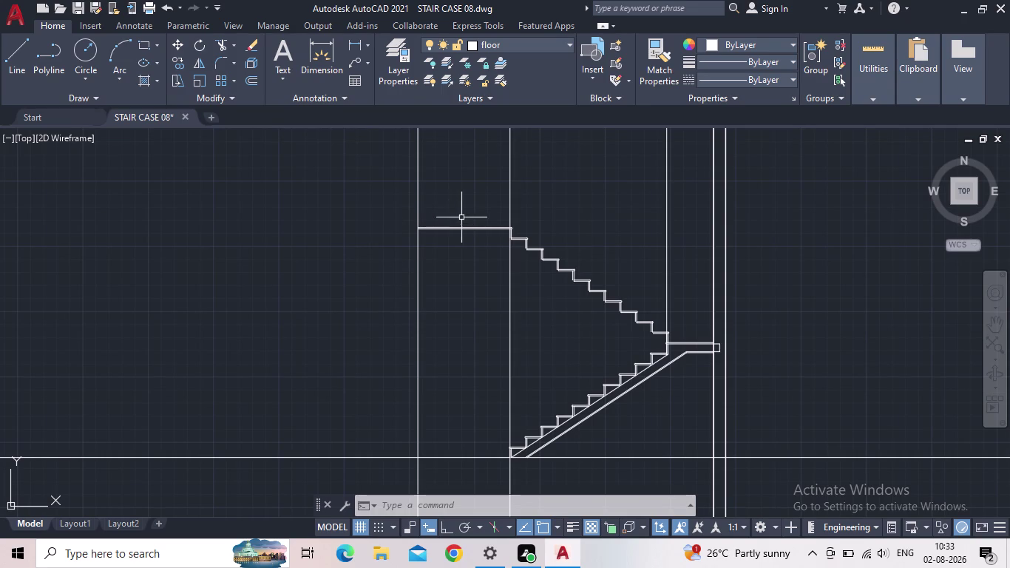
Draw a closing line from the first upper riser end down to its tread corner.
scroll(up, 3)
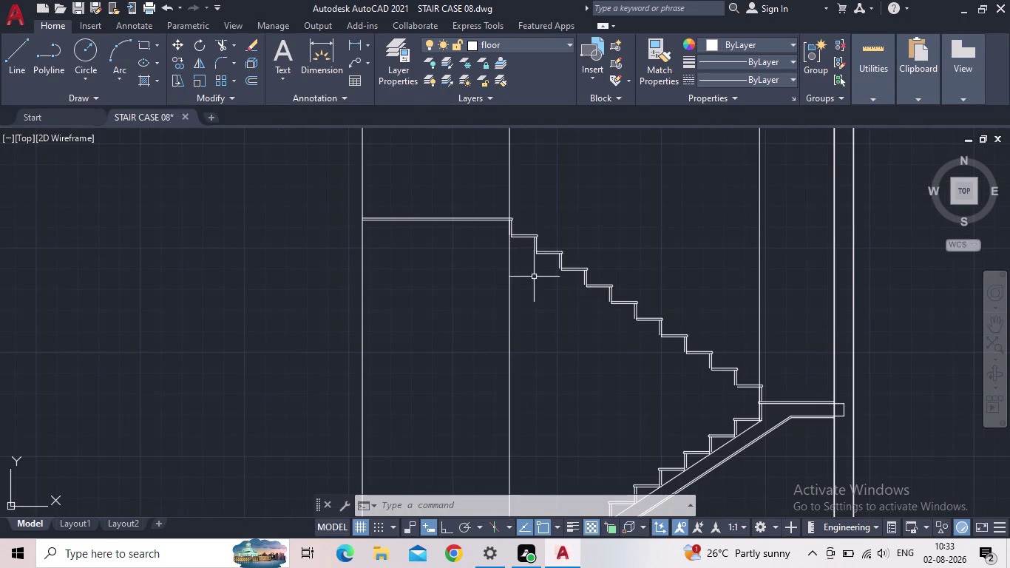
scroll(up, 3)
scroll(up, 3)
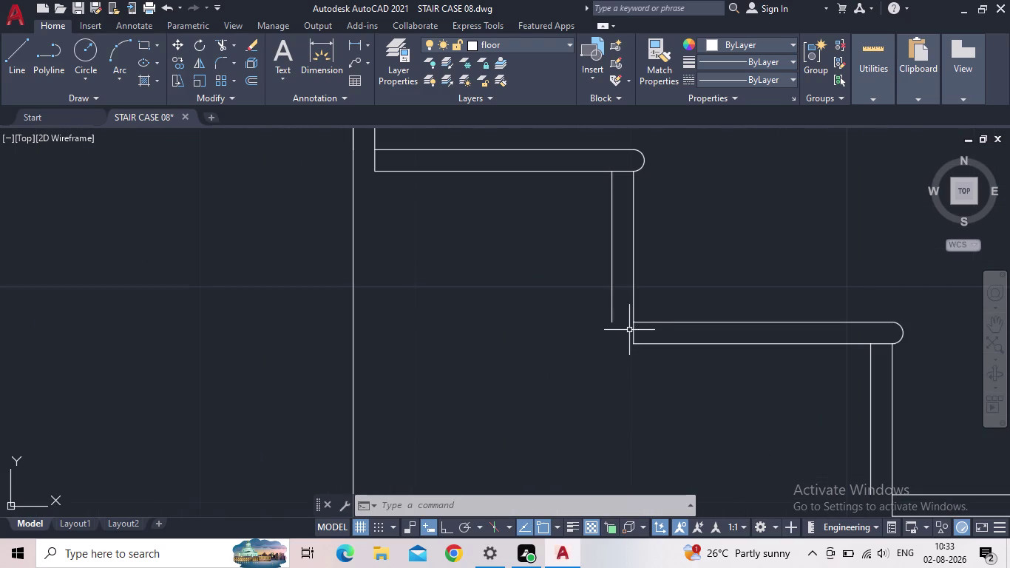
scroll(up, 3)
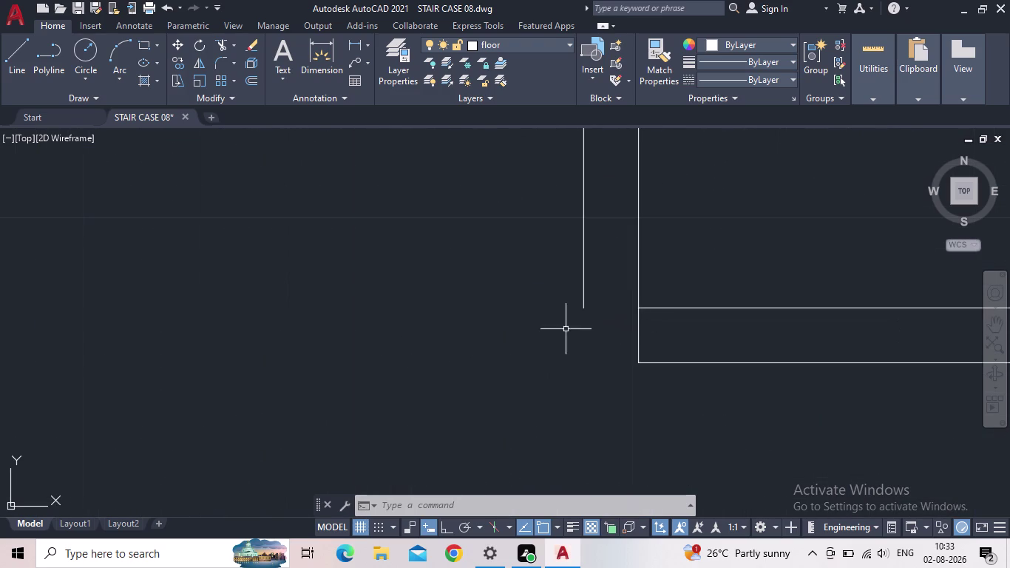
click(22, 61)
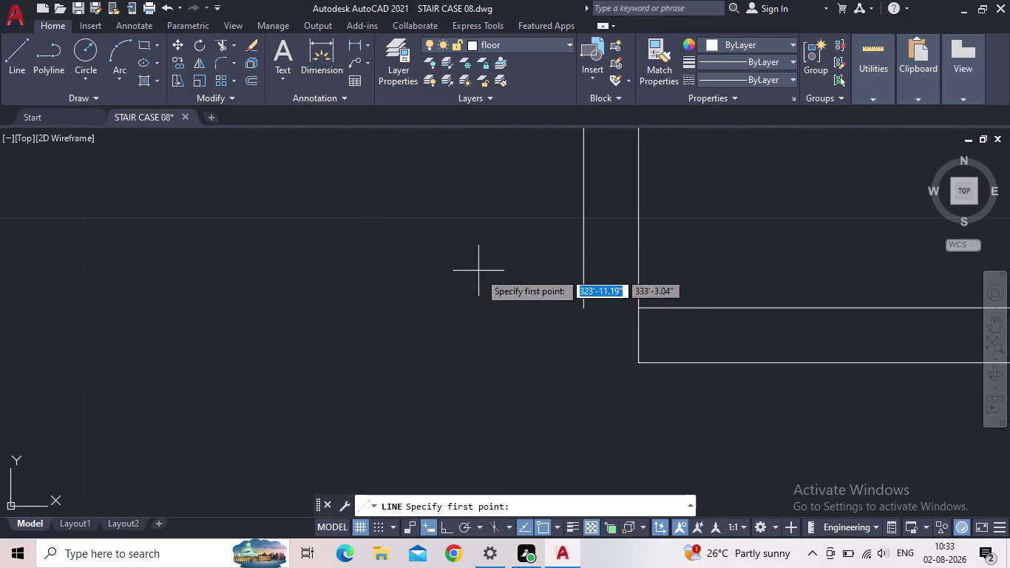
click(583, 309)
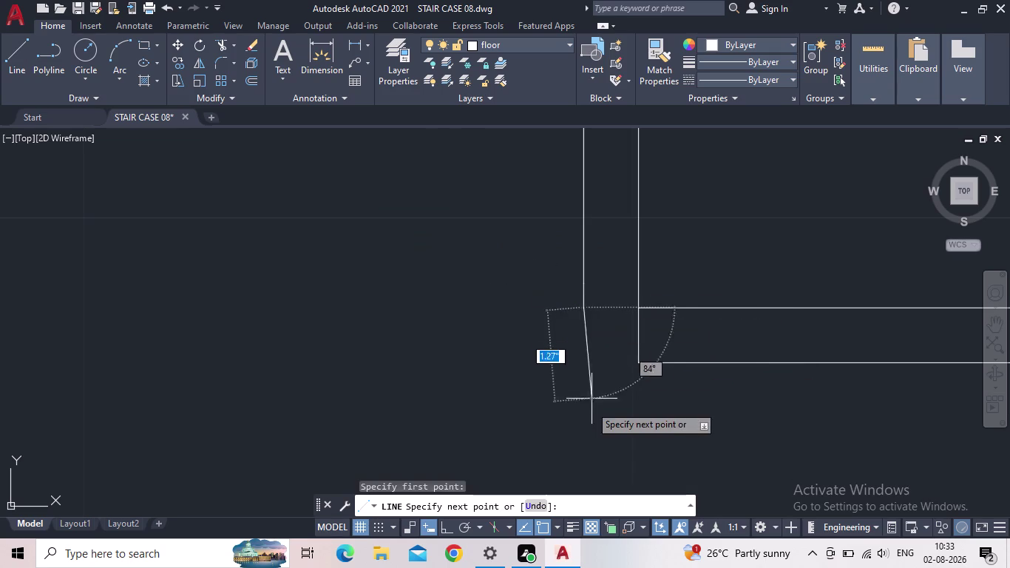
click(446, 528)
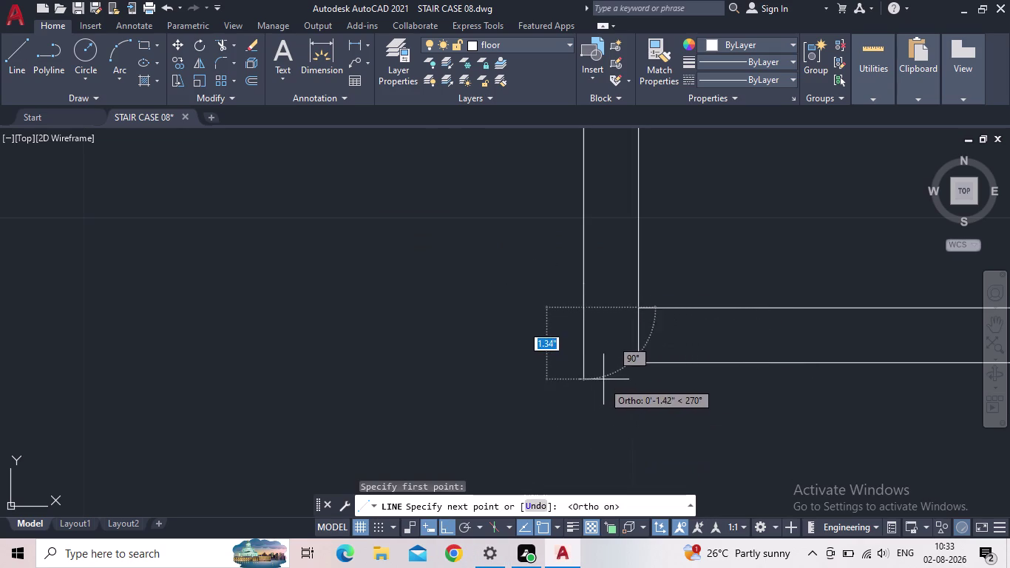
click(583, 365)
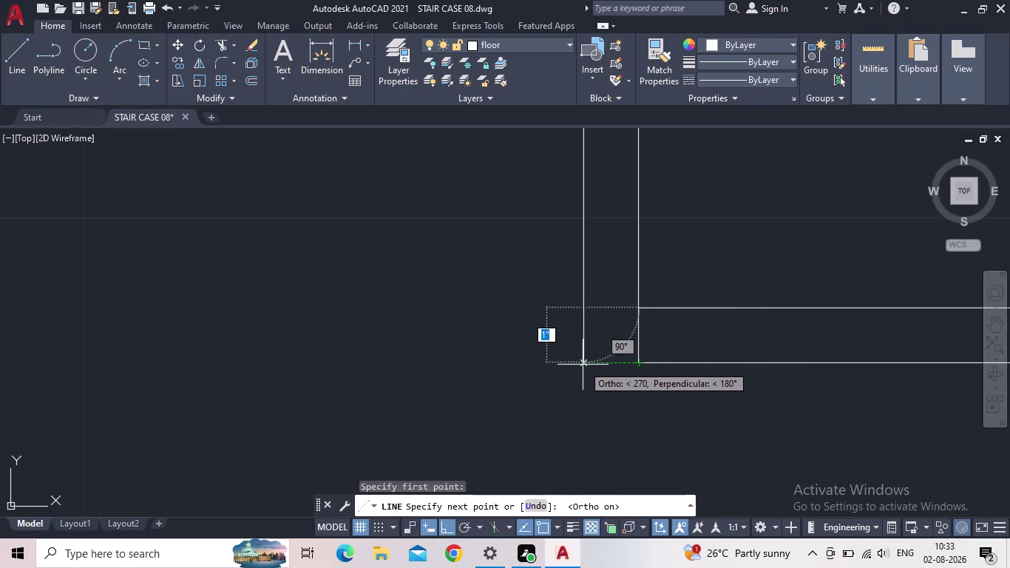
click(640, 366)
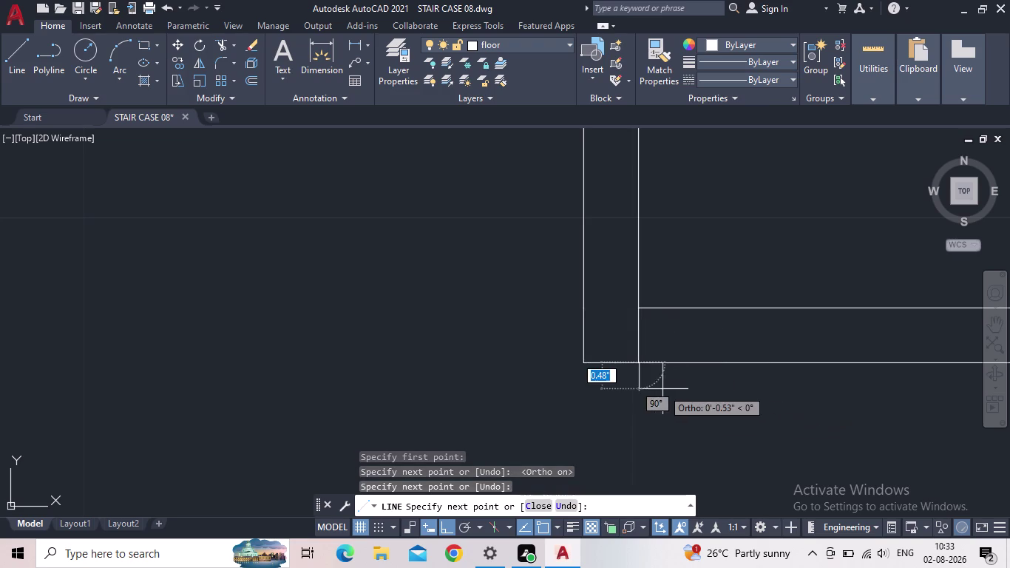
key(Escape)
Join the next riser end to the landing corner with a short line.
scroll(down, 3)
middle_drag(626, 405, 410, 361)
scroll(down, 3)
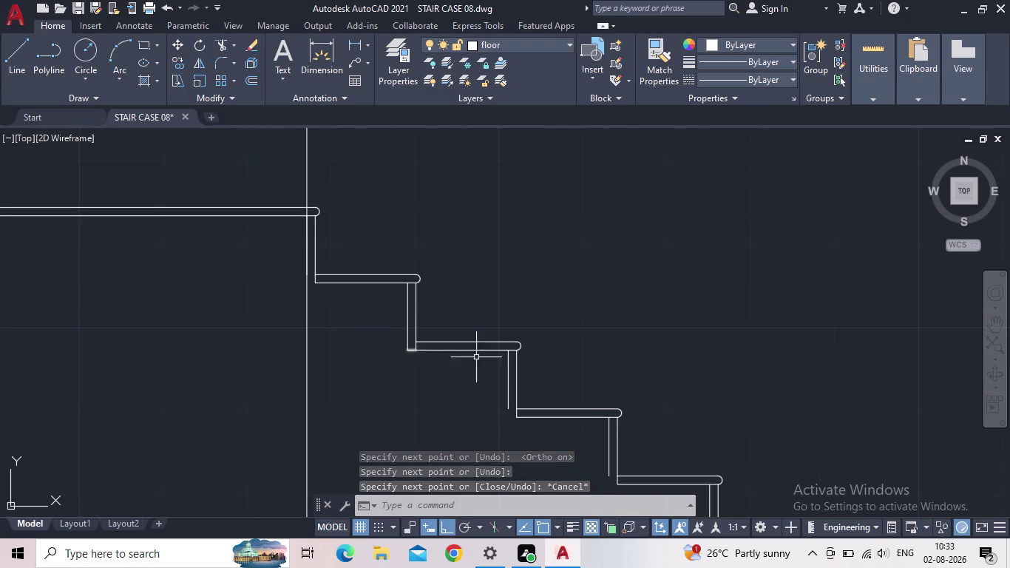
middle_drag(363, 309, 494, 333)
scroll(up, 3)
key(space)
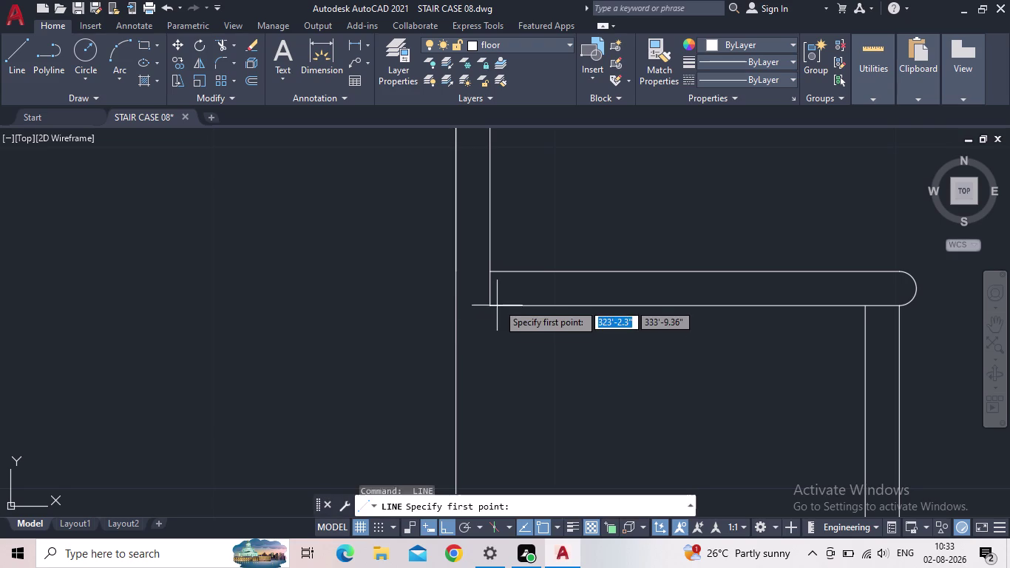
click(490, 305)
click(460, 309)
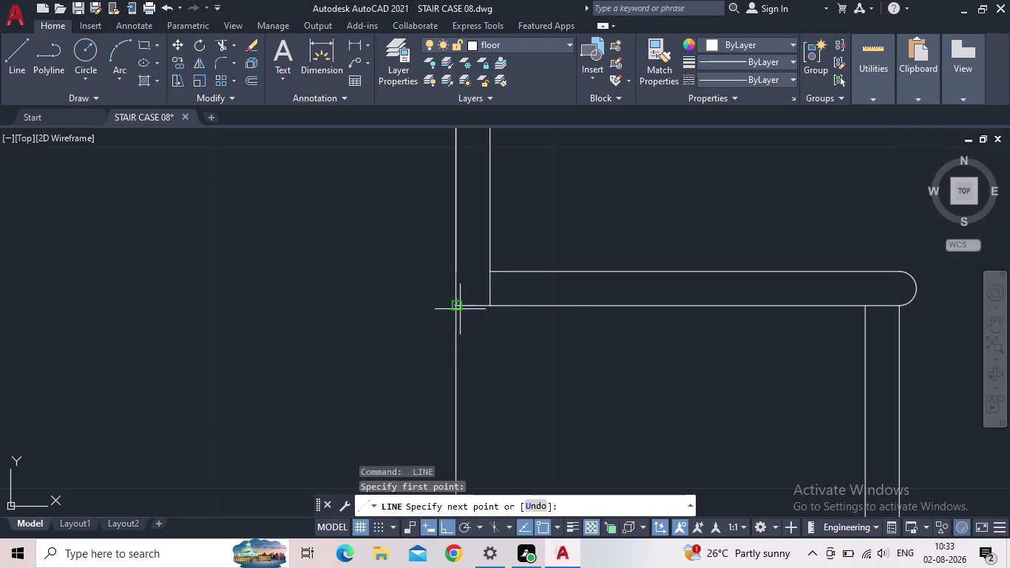
key(Escape)
Close the third step corner with a line from the riser end to the tread edge.
scroll(down, 3)
middle_drag(617, 387, 491, 348)
scroll(down, 3)
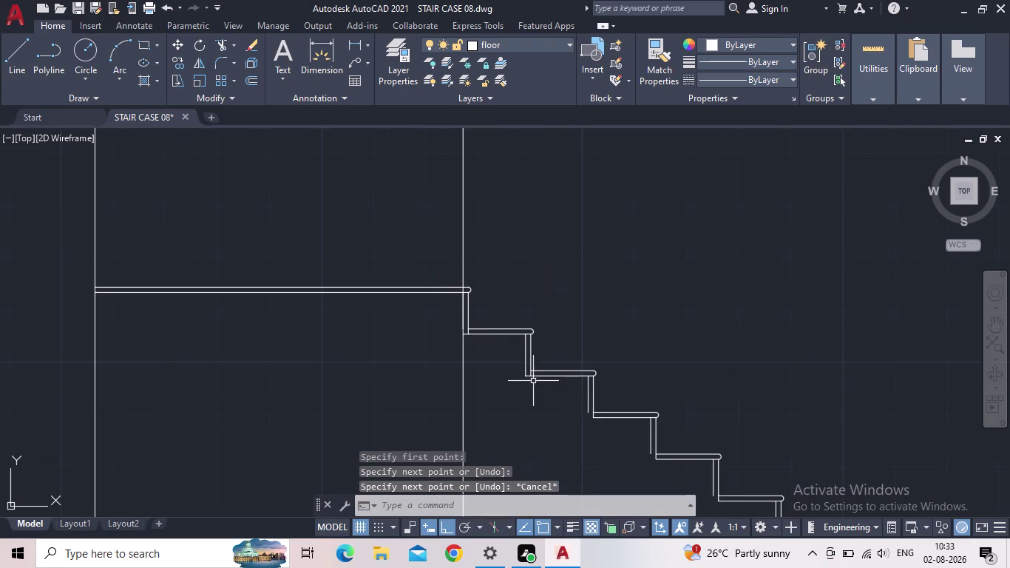
middle_drag(545, 394, 459, 332)
scroll(up, 3)
key(space)
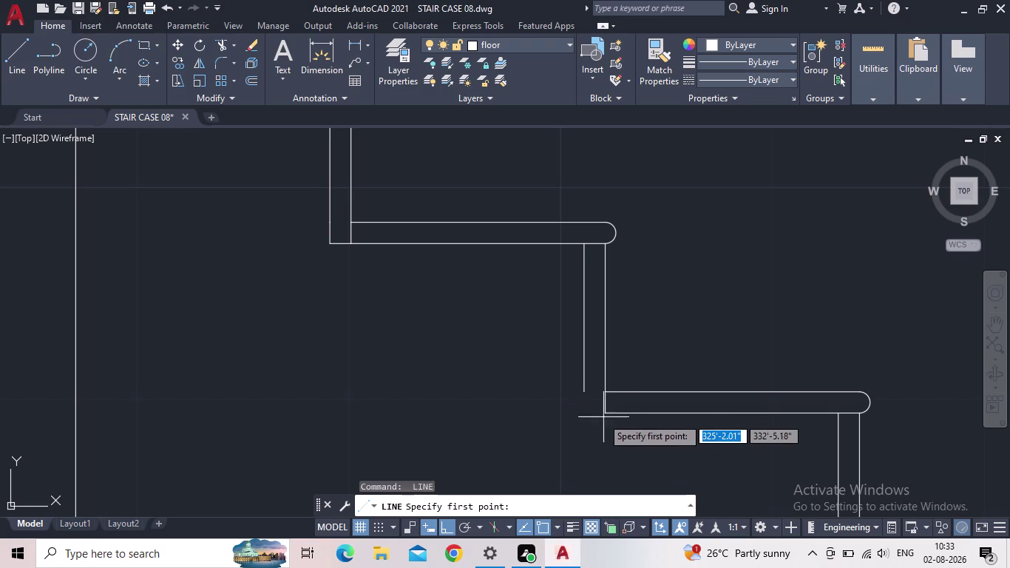
click(608, 416)
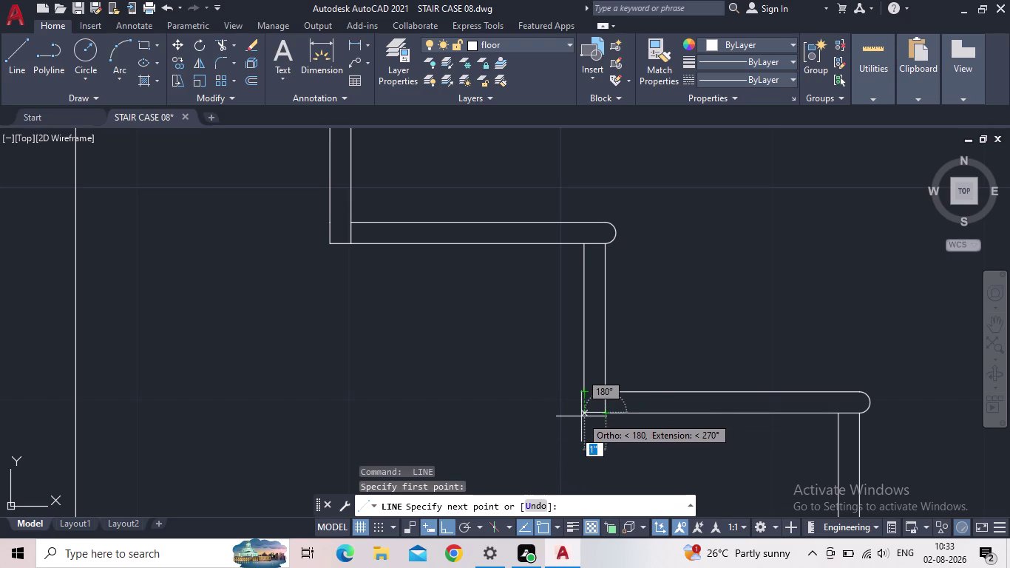
click(584, 412)
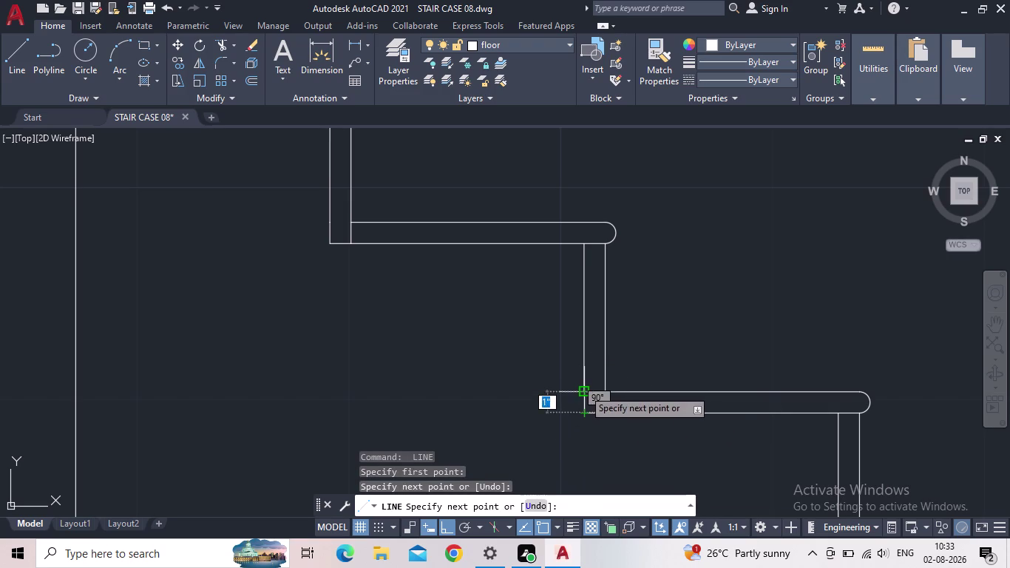
click(584, 389)
key(Escape)
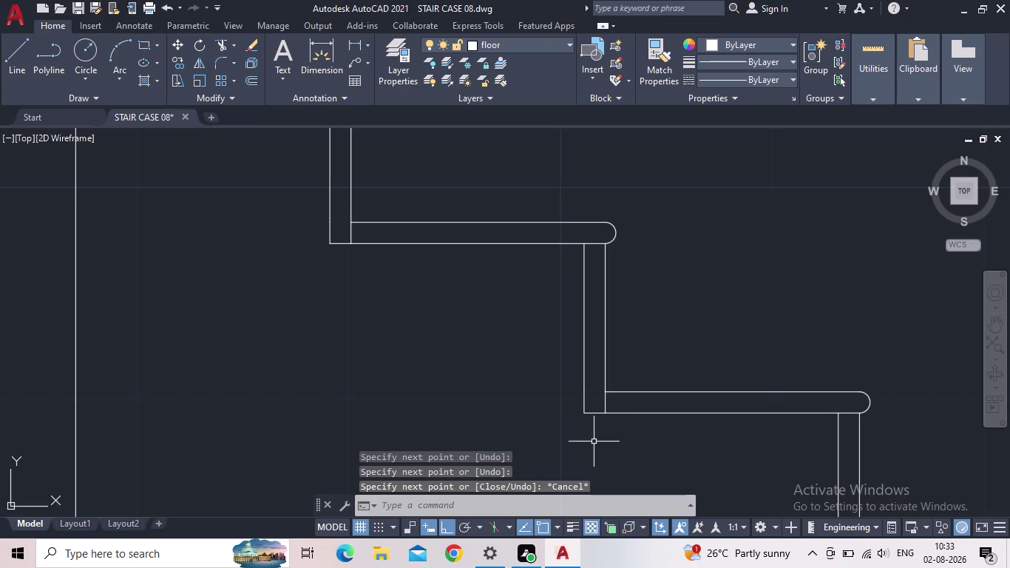
Close the next step corner with a line from the tread corner up to the riser end.
middle_drag(594, 442, 408, 402)
scroll(down, 3)
middle_drag(457, 420, 479, 274)
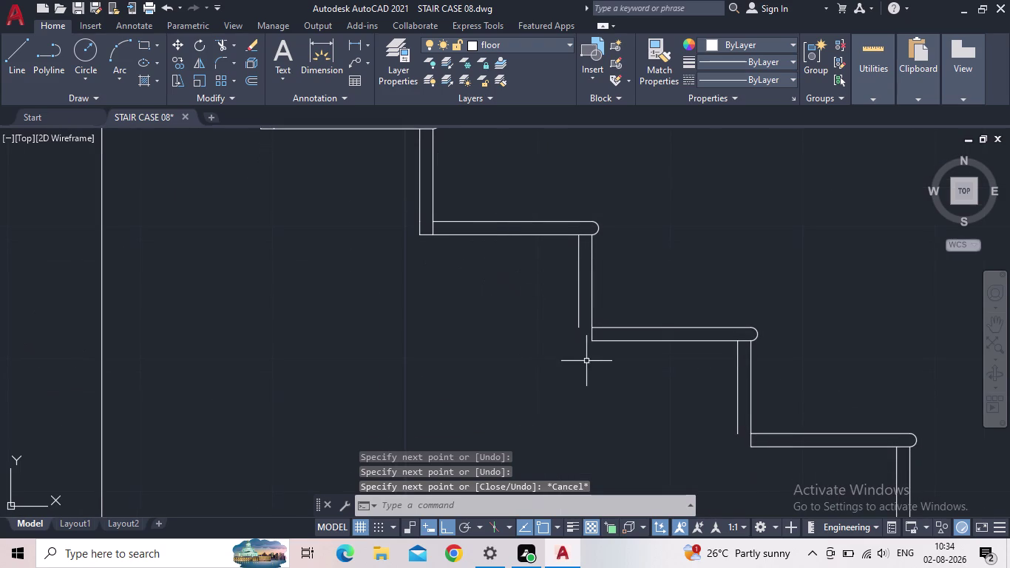
scroll(up, 3)
scroll(up, 3)
key(space)
click(602, 313)
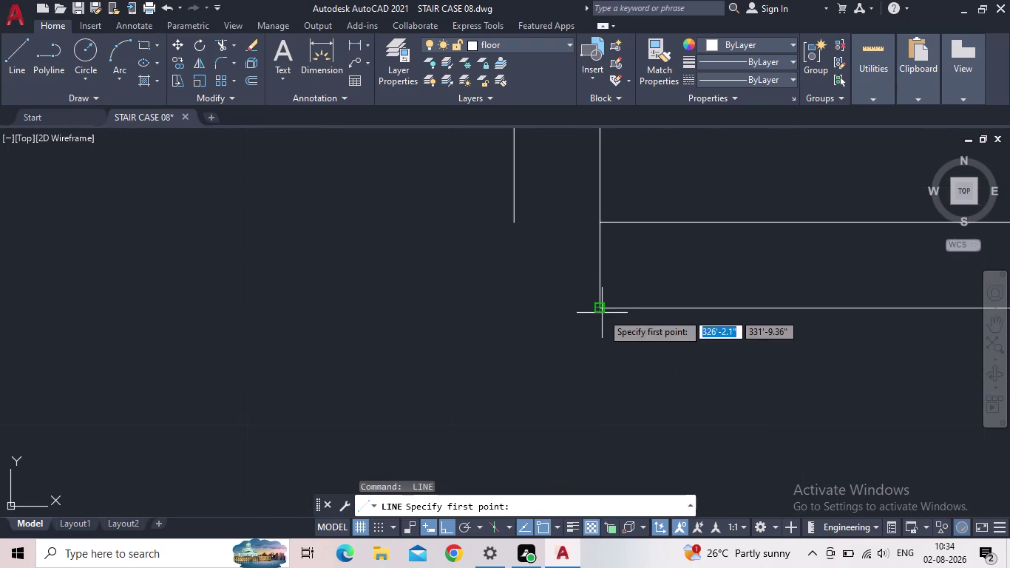
click(514, 310)
click(511, 222)
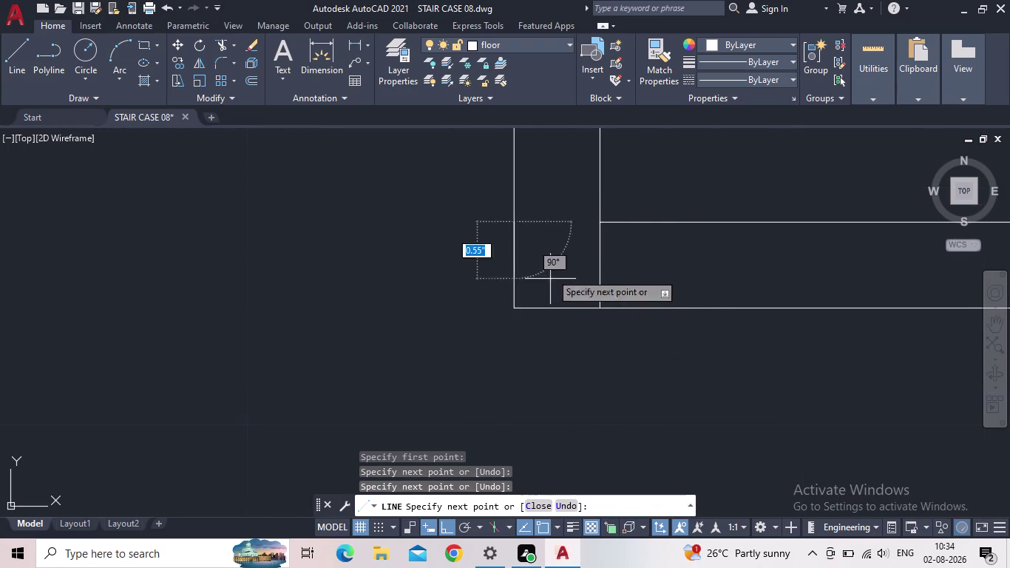
key(Escape)
Add a closing line at the following step, running from the tread corner to the riser end.
scroll(down, 3)
middle_drag(617, 349, 378, 339)
scroll(down, 3)
middle_drag(442, 323, 436, 279)
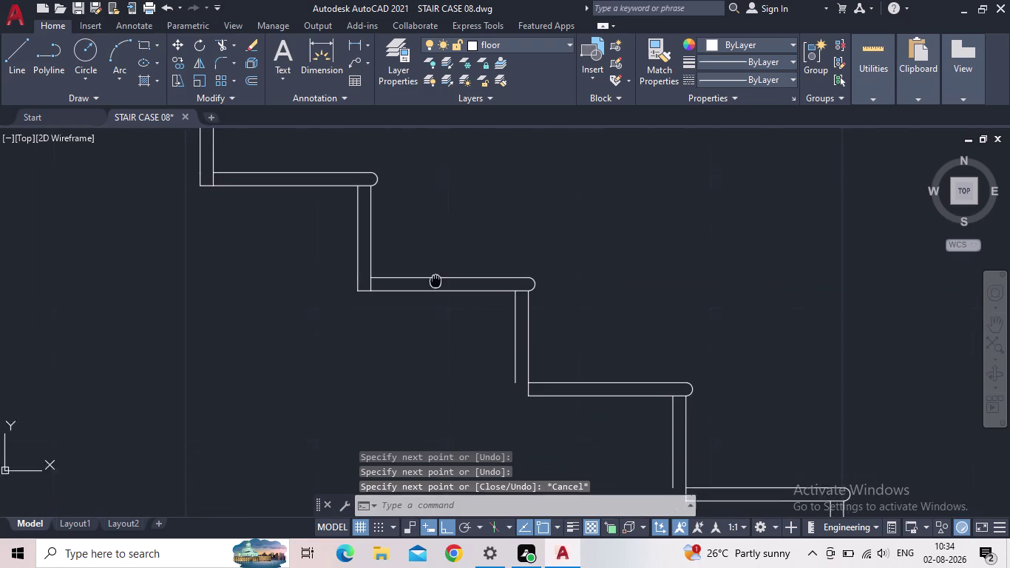
middle_drag(437, 278, 450, 235)
scroll(up, 3)
key(space)
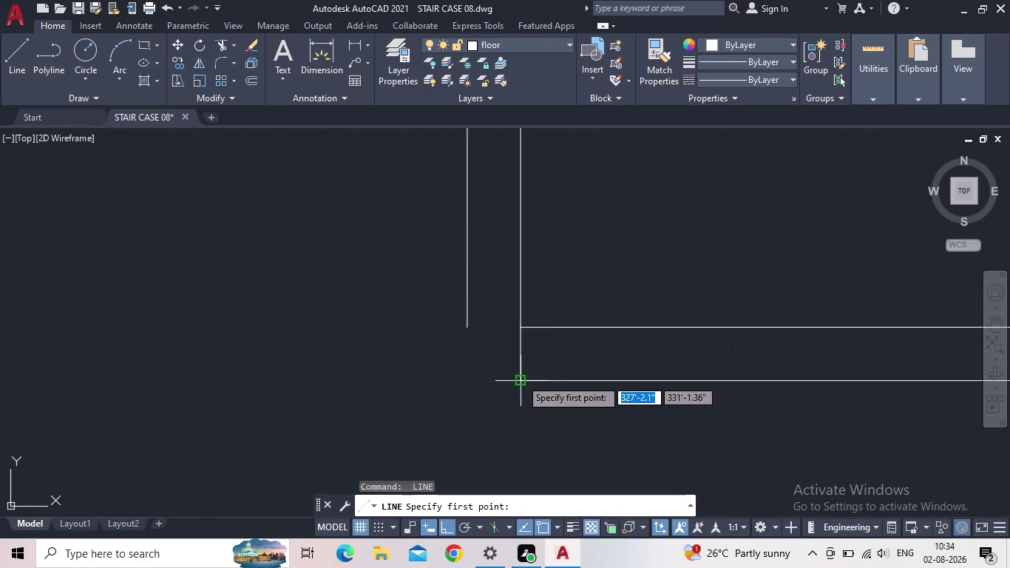
drag(521, 378, 510, 378)
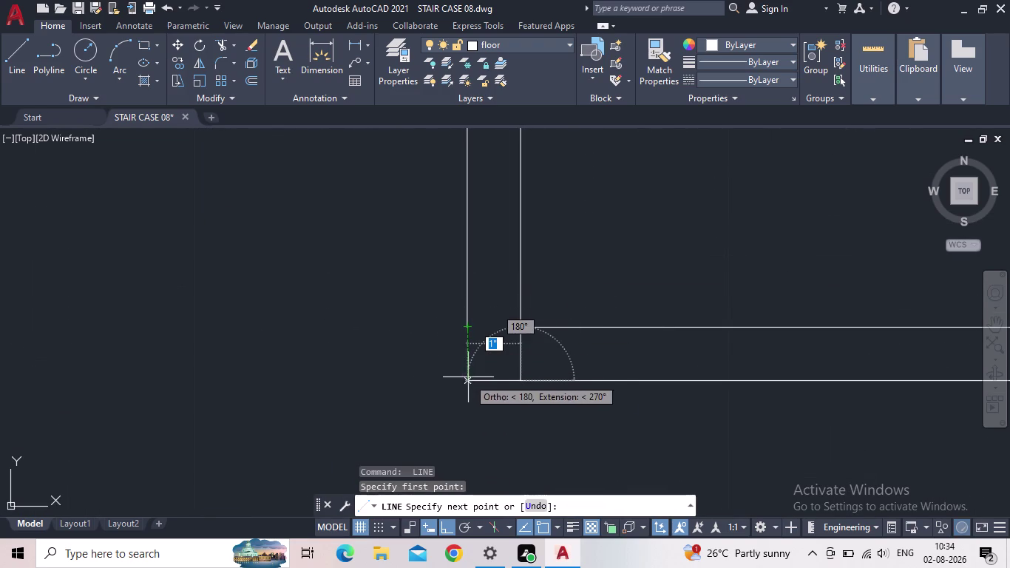
click(466, 383)
click(469, 329)
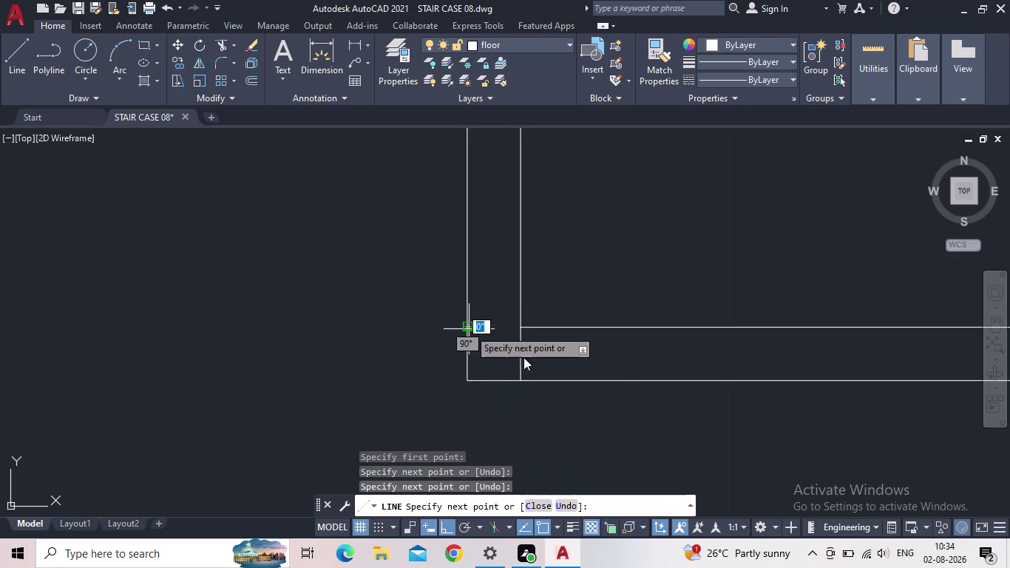
key(Escape)
Close another step corner, joining its tread corner up to the riser end.
scroll(down, 3)
middle_drag(491, 361, 310, 324)
scroll(down, 3)
scroll(up, 3)
middle_drag(428, 398, 417, 279)
scroll(up, 3)
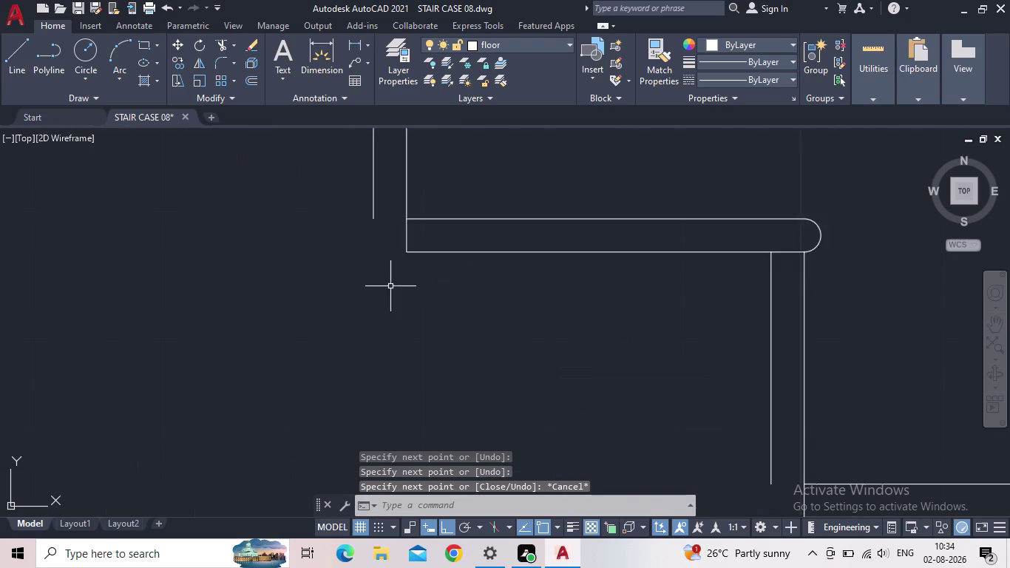
scroll(up, 3)
middle_drag(420, 303, 504, 475)
key(space)
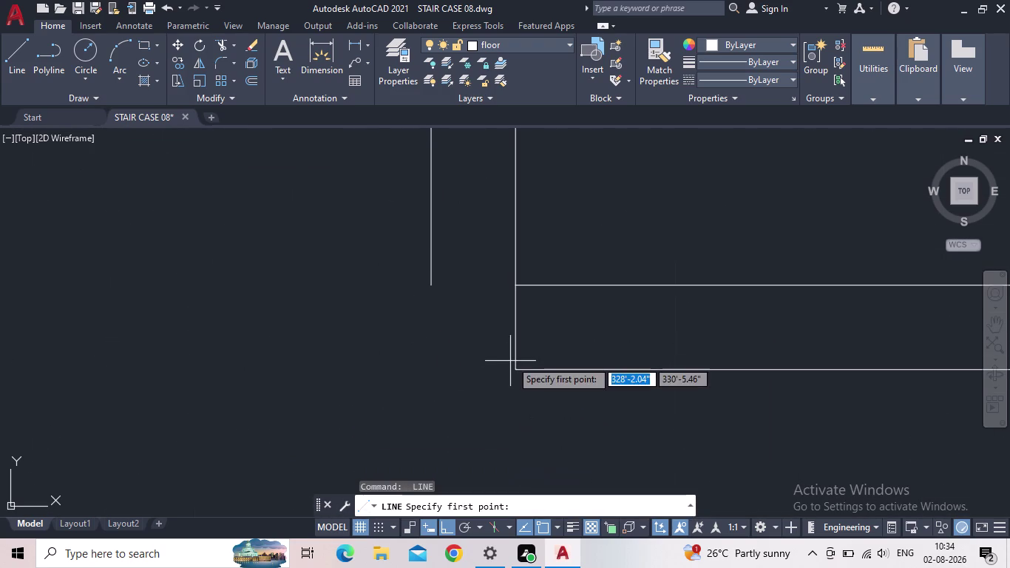
click(520, 374)
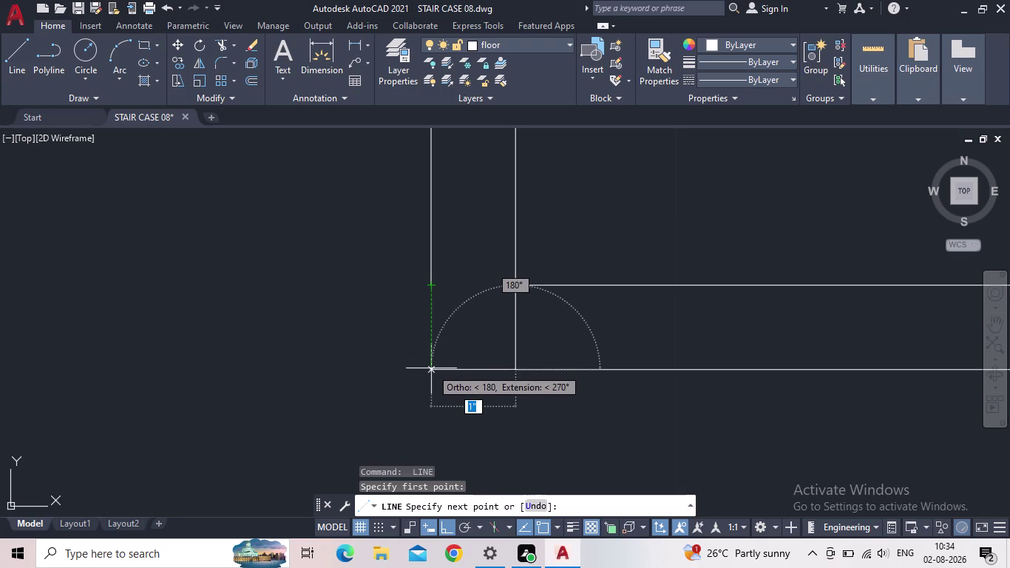
click(431, 369)
click(431, 288)
key(Escape)
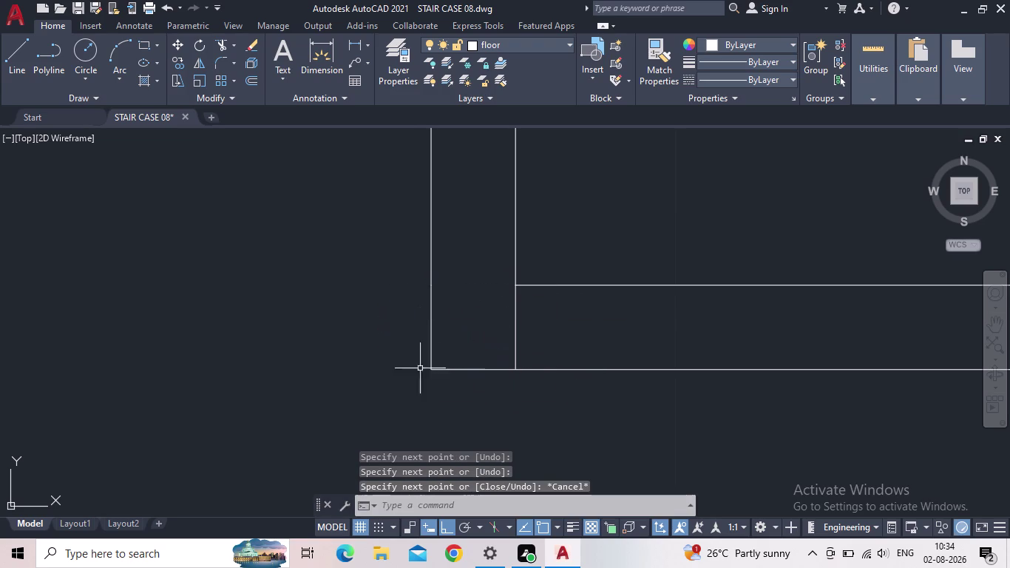
Close the remaining open corner with a line from the riser end to the tread level.
scroll(down, 3)
middle_drag(251, 260, 193, 233)
scroll(down, 3)
middle_drag(444, 403, 347, 267)
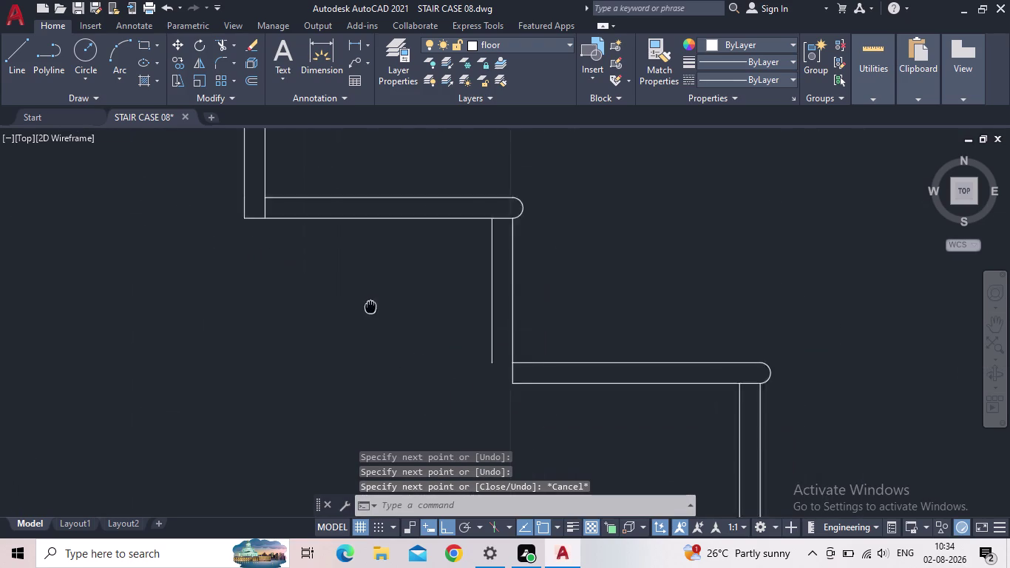
middle_drag(347, 267, 347, 266)
scroll(up, 3)
scroll(up, 3)
middle_drag(434, 333, 472, 328)
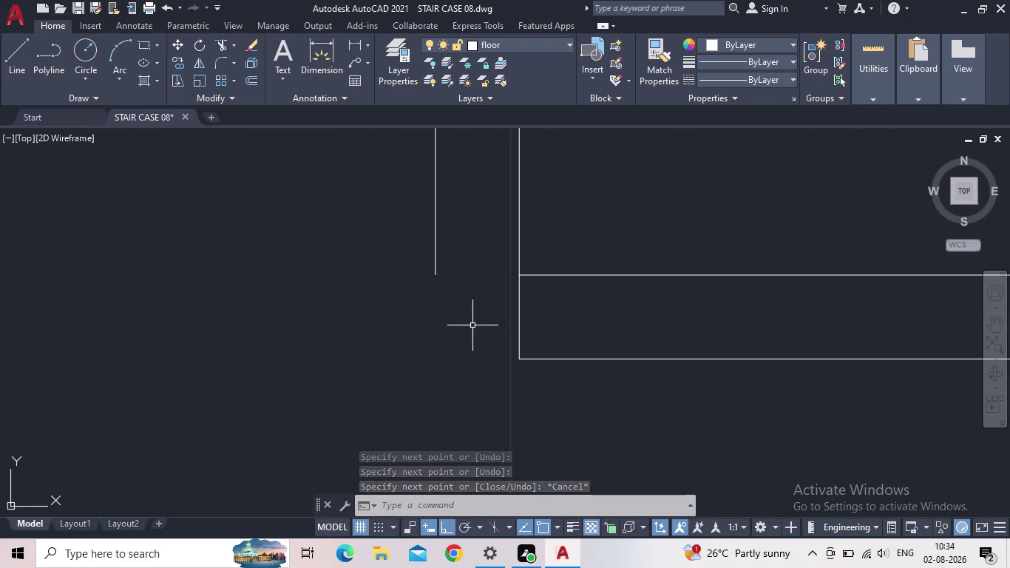
key(space)
click(524, 361)
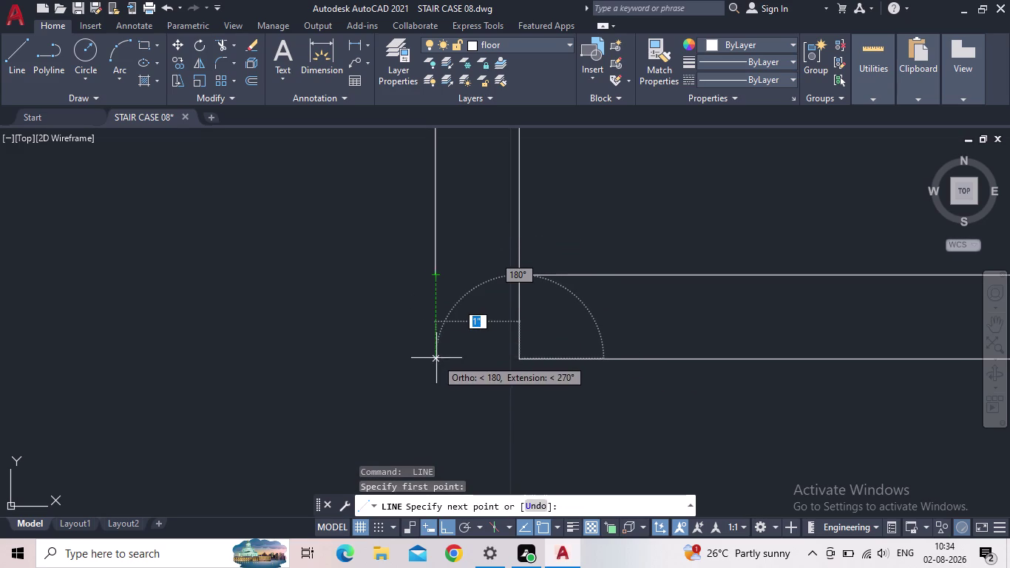
click(437, 358)
click(438, 274)
key(Escape)
scroll(down, 3)
middle_drag(516, 337, 333, 279)
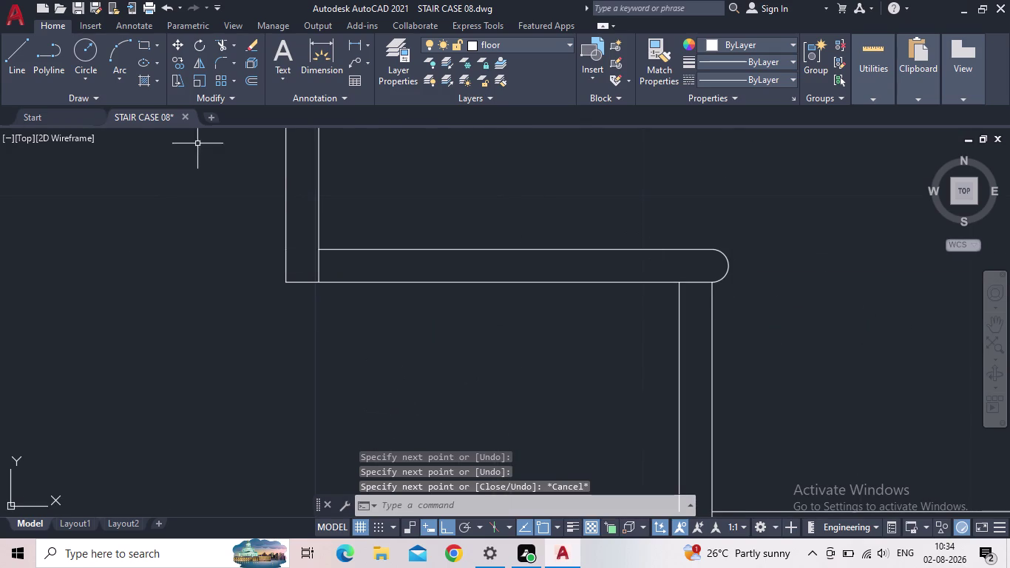
Draw a short closing line from the tread corner across to the riser.
scroll(down, 3)
middle_drag(517, 319, 353, 190)
scroll(up, 3)
scroll(up, 3)
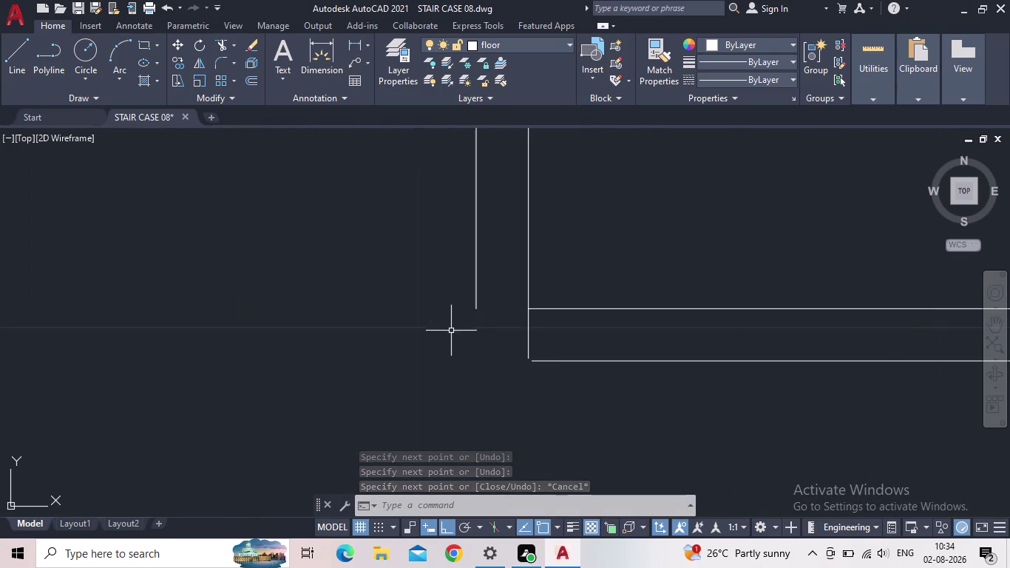
scroll(up, 3)
key(space)
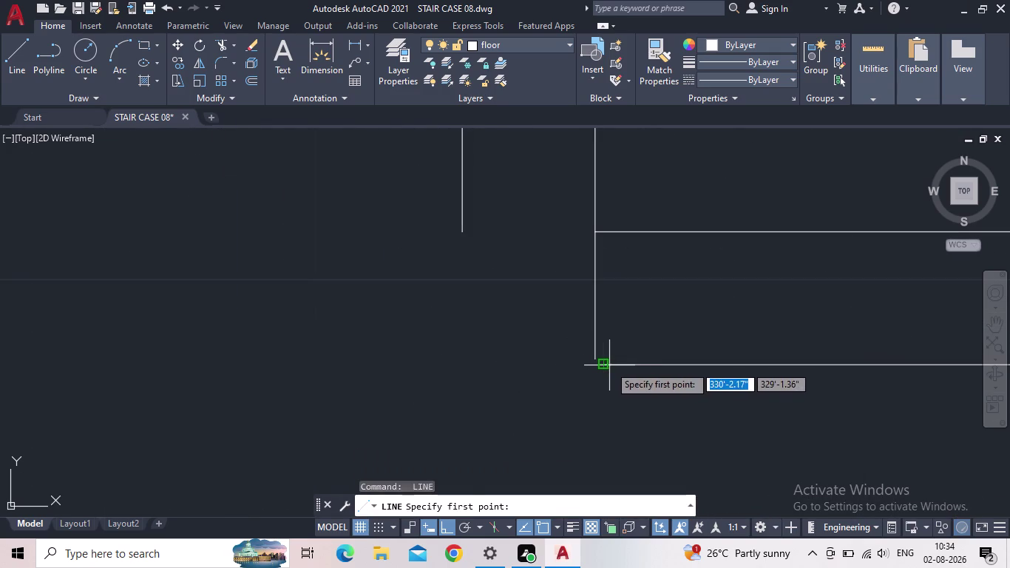
click(610, 365)
click(594, 365)
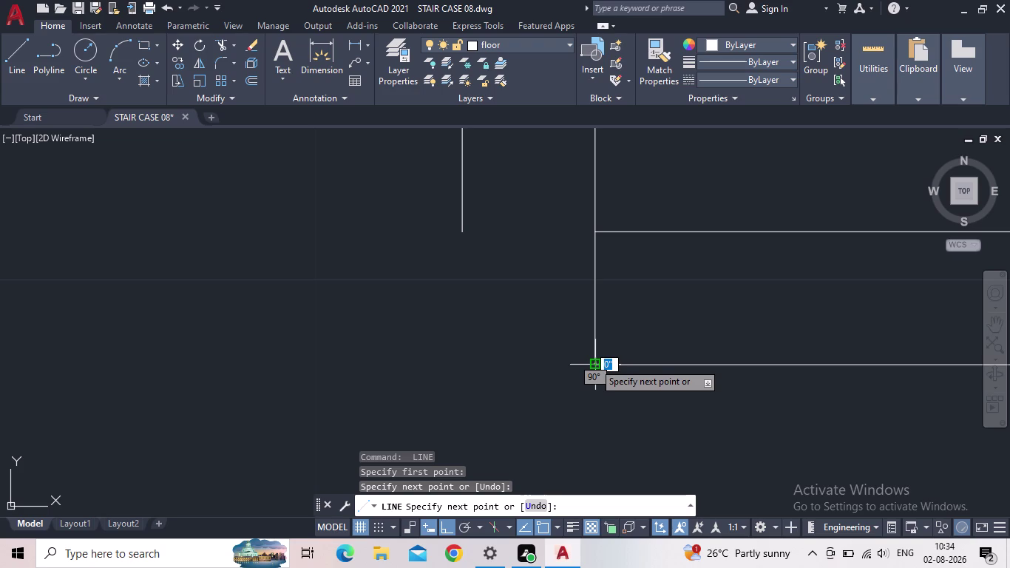
scroll(up, 3)
scroll(up, 3)
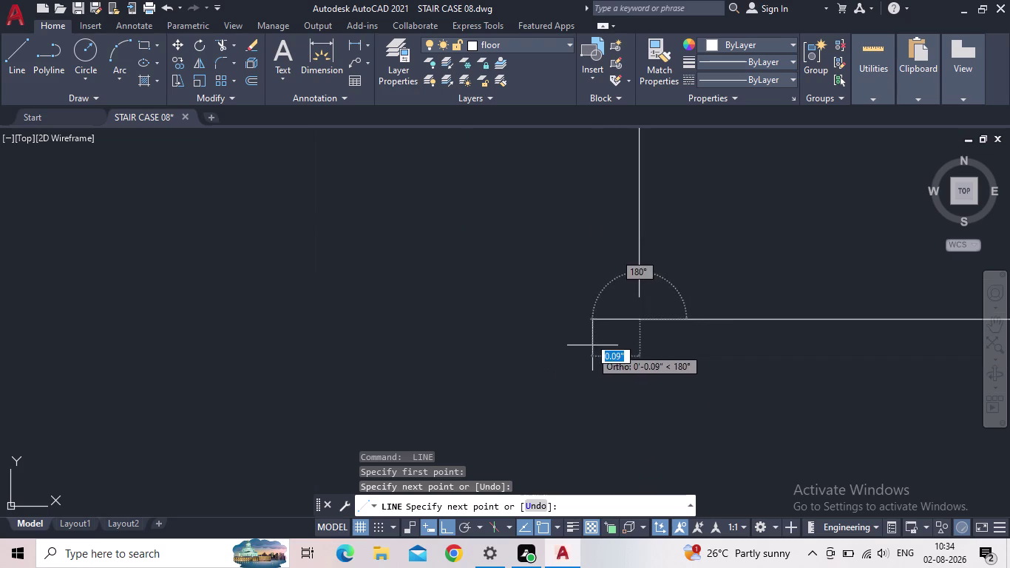
click(637, 302)
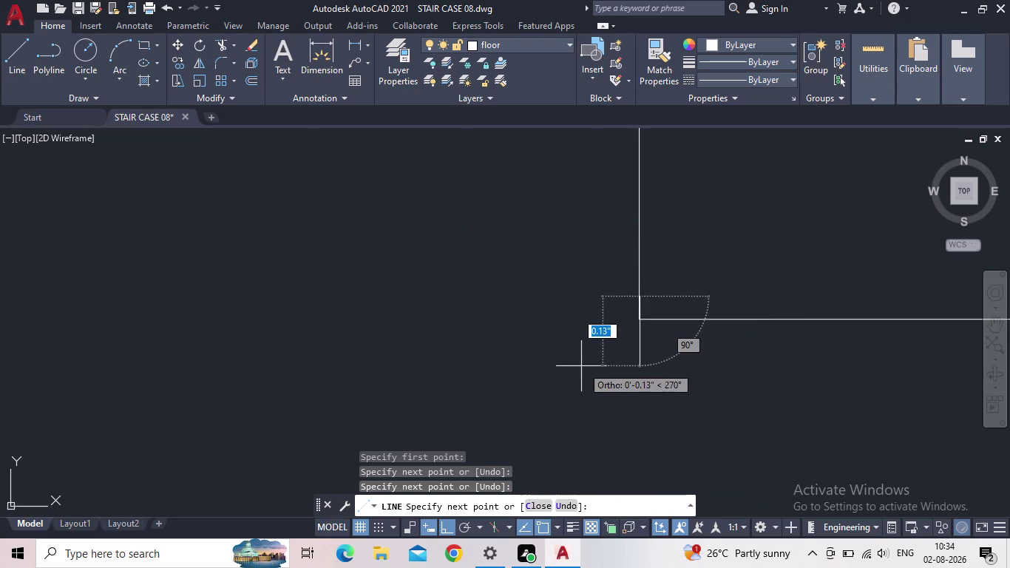
key(Escape)
Draw a line from the riser corner to the riser's alignment, continuing along the riser.
key(space)
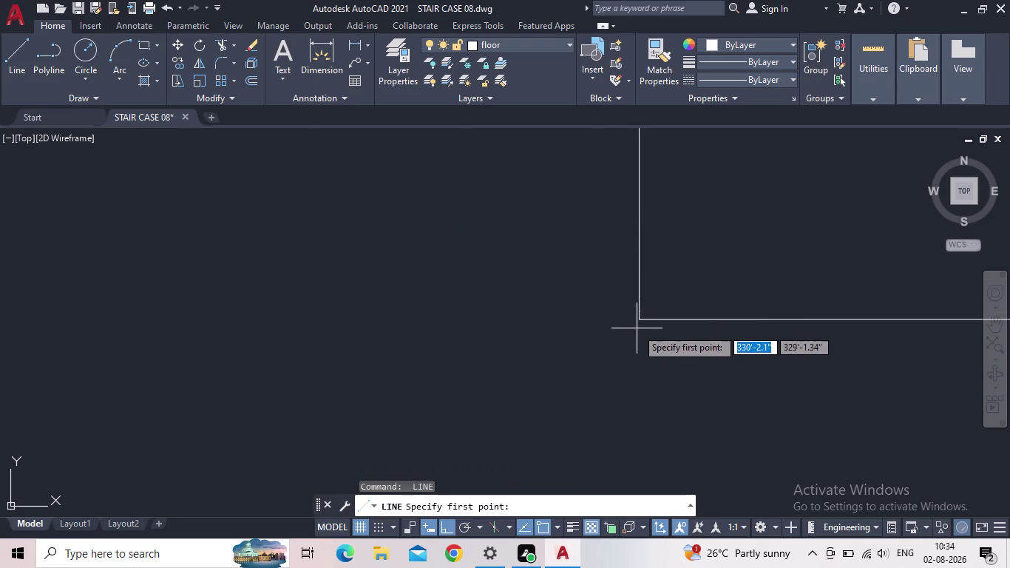
click(640, 324)
middle_drag(543, 308, 539, 341)
scroll(down, 3)
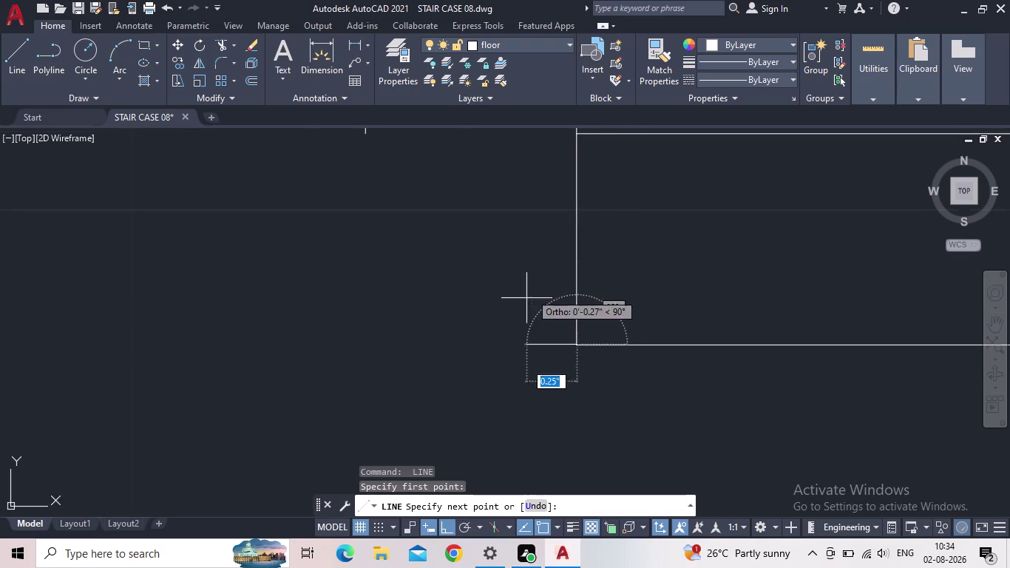
middle_drag(521, 305, 504, 320)
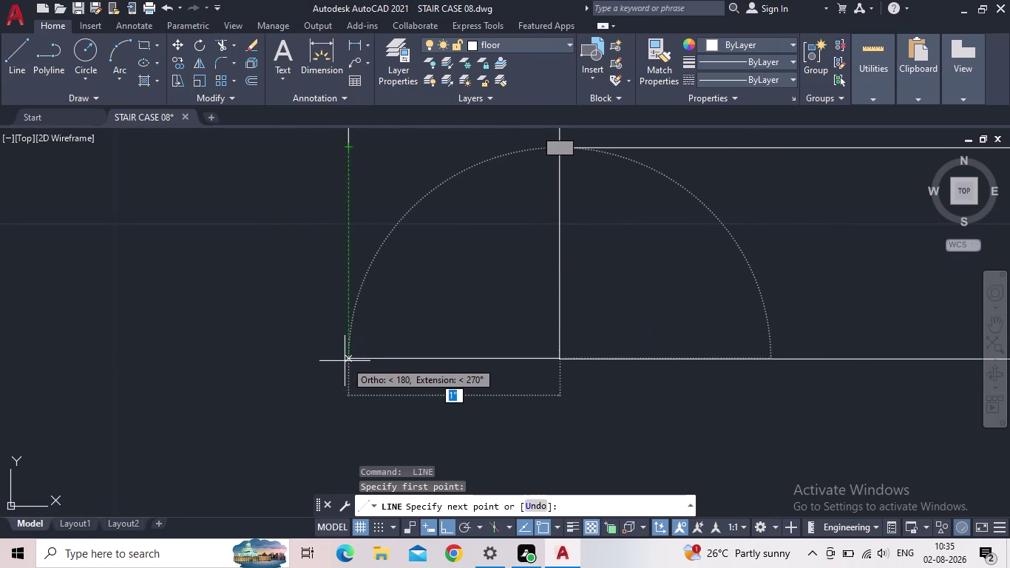
click(348, 359)
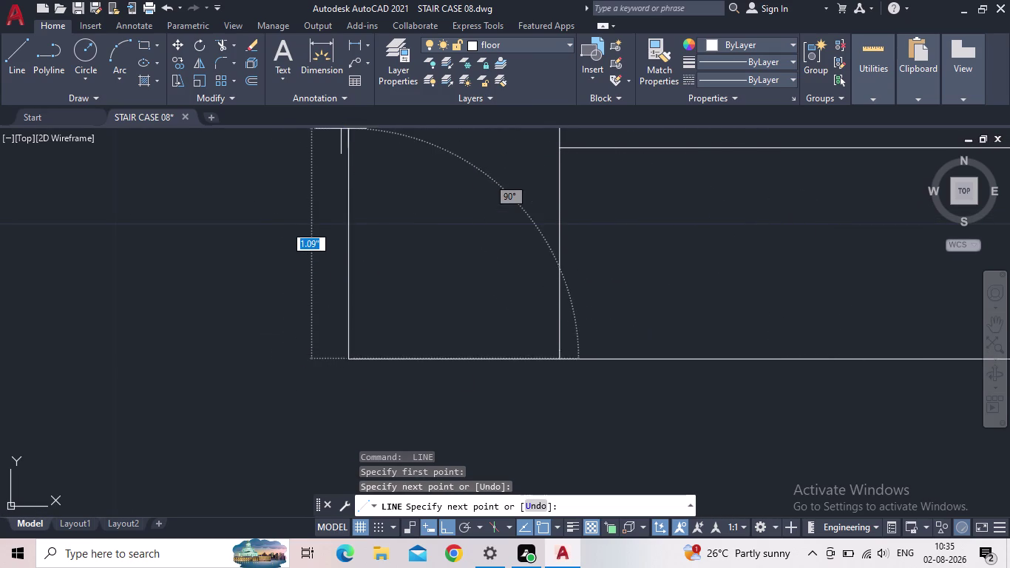
click(347, 153)
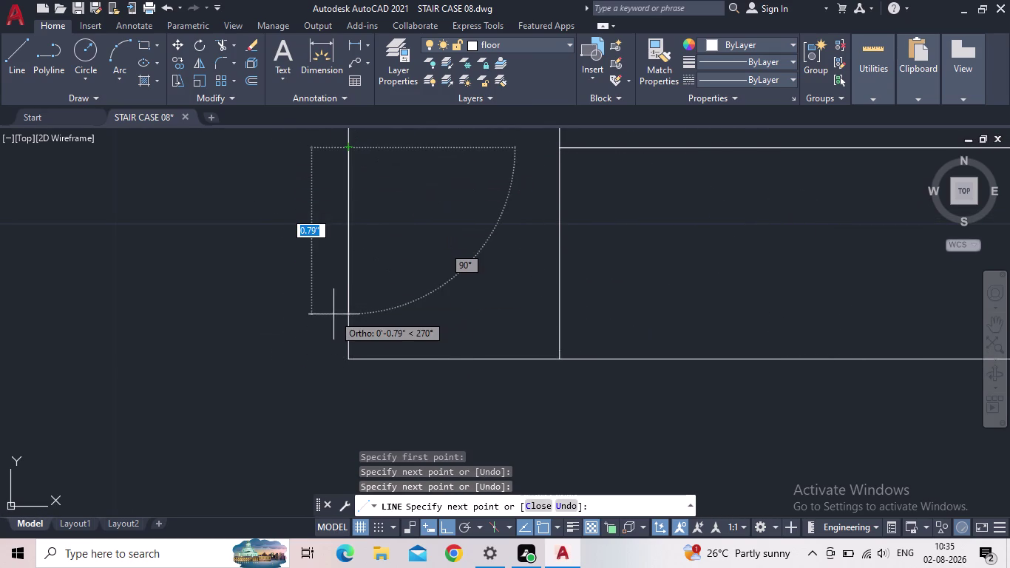
key(Escape)
Close the next step's tread corner with a short line up the riser.
scroll(down, 3)
middle_drag(295, 273, 185, 300)
scroll(down, 3)
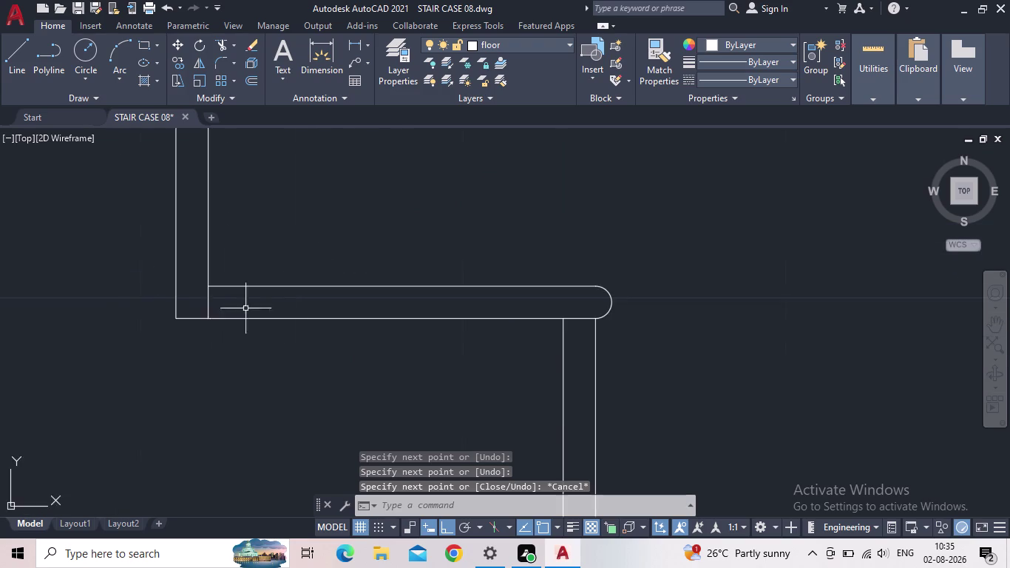
scroll(down, 3)
middle_drag(293, 348, 244, 280)
scroll(up, 3)
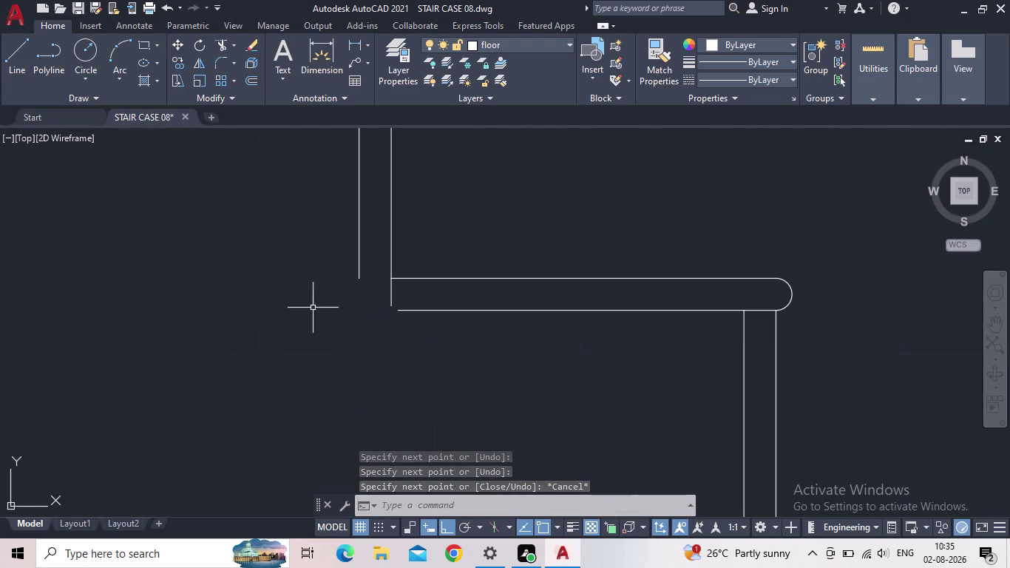
middle_drag(282, 323, 632, 531)
scroll(down, 3)
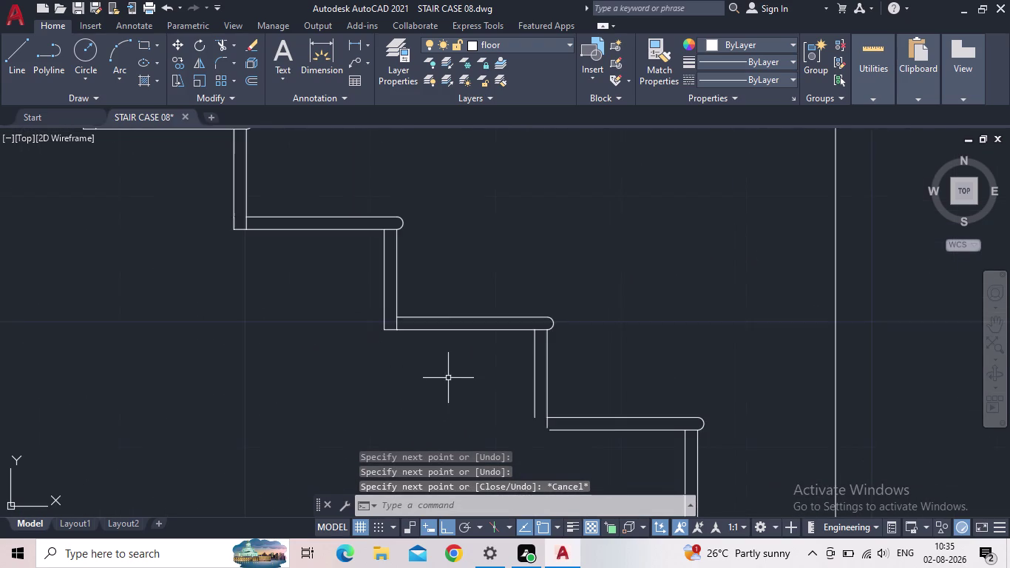
middle_drag(480, 386, 167, 261)
scroll(up, 3)
scroll(up, 3)
scroll(up, 3)
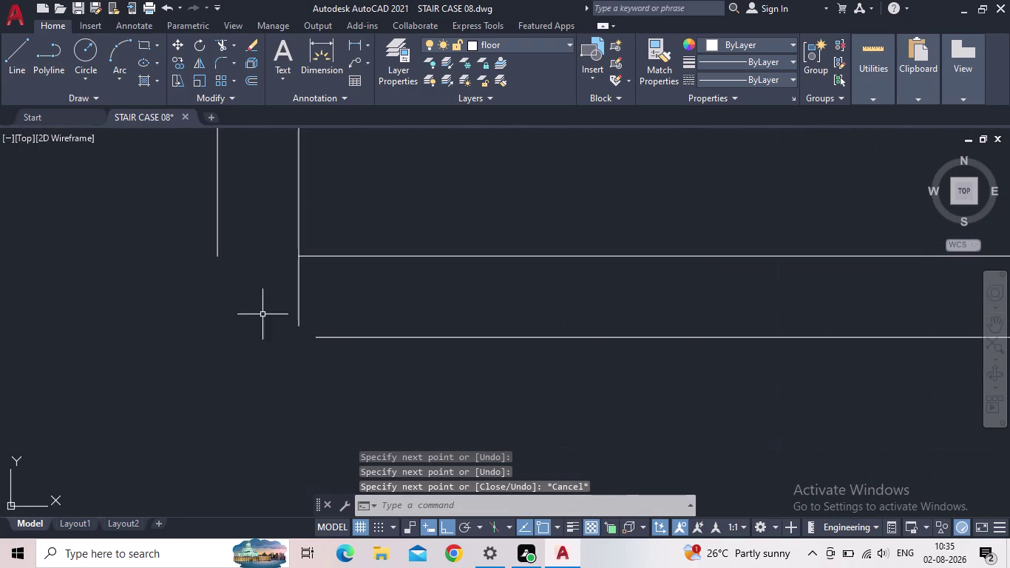
scroll(up, 3)
key(space)
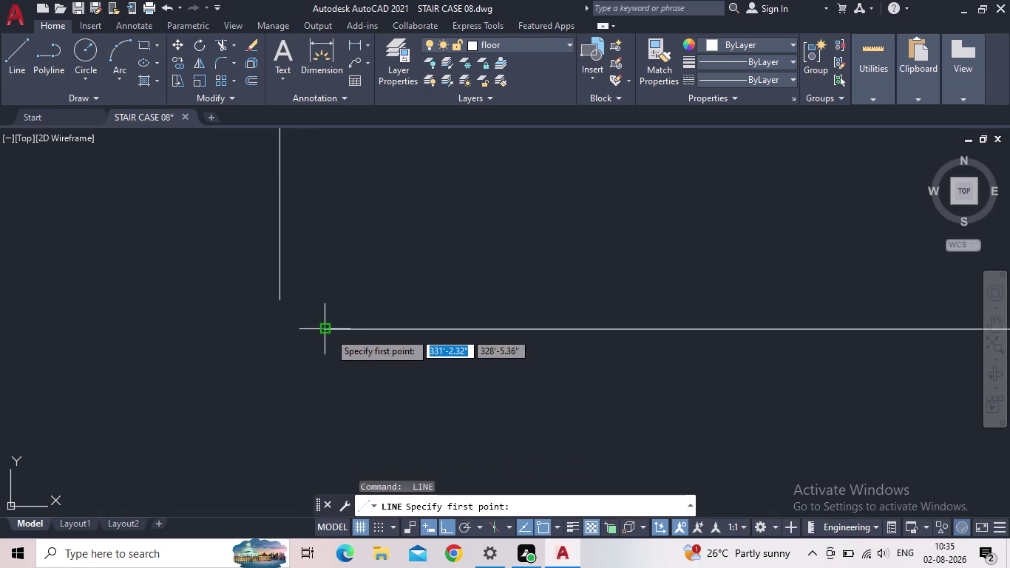
click(329, 332)
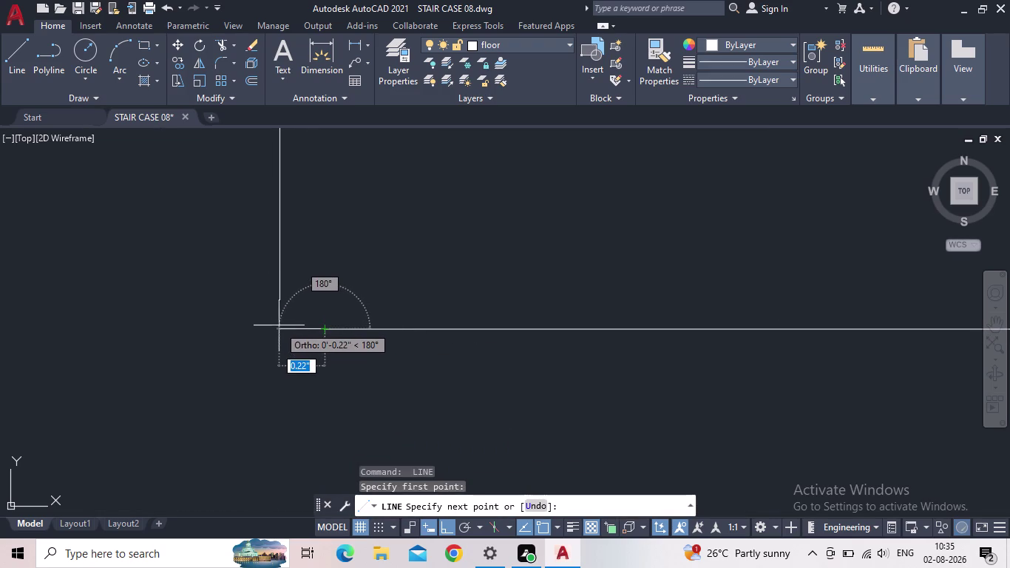
click(279, 329)
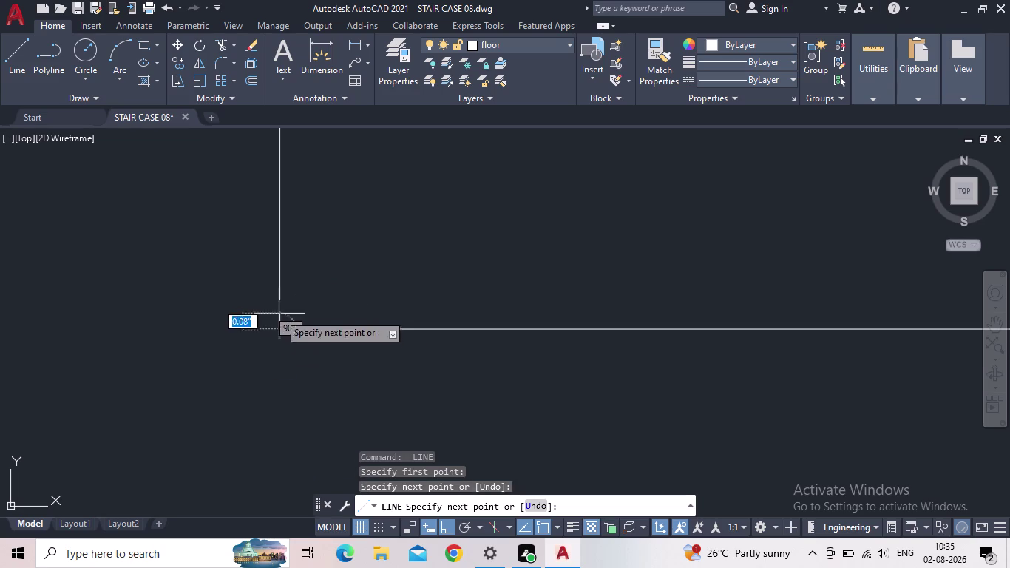
click(279, 304)
key(space)
Extend a line from that corner up to the riser's alignment.
key(space)
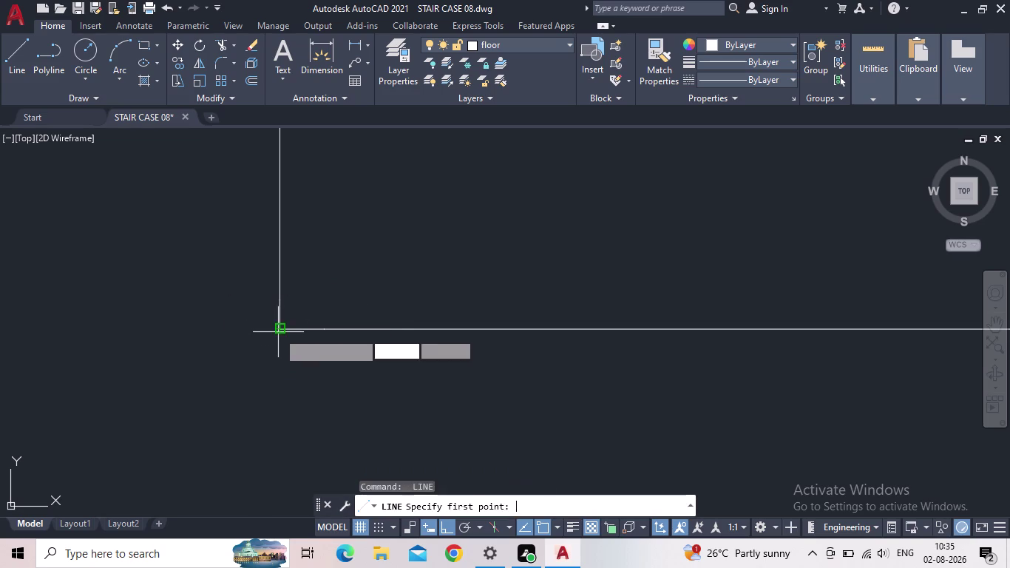
drag(279, 333, 272, 331)
middle_drag(211, 330, 383, 371)
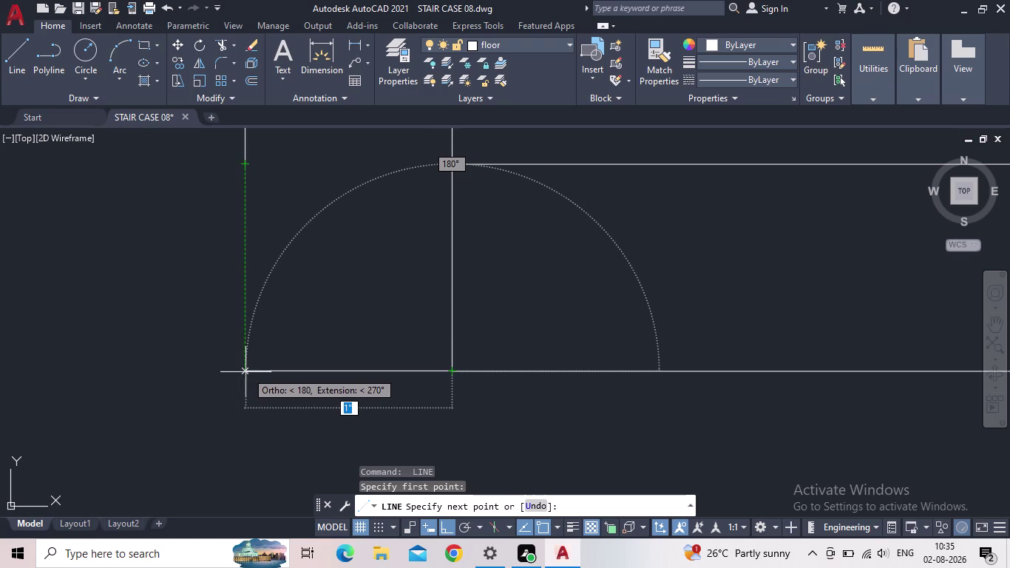
drag(245, 372, 245, 365)
click(246, 168)
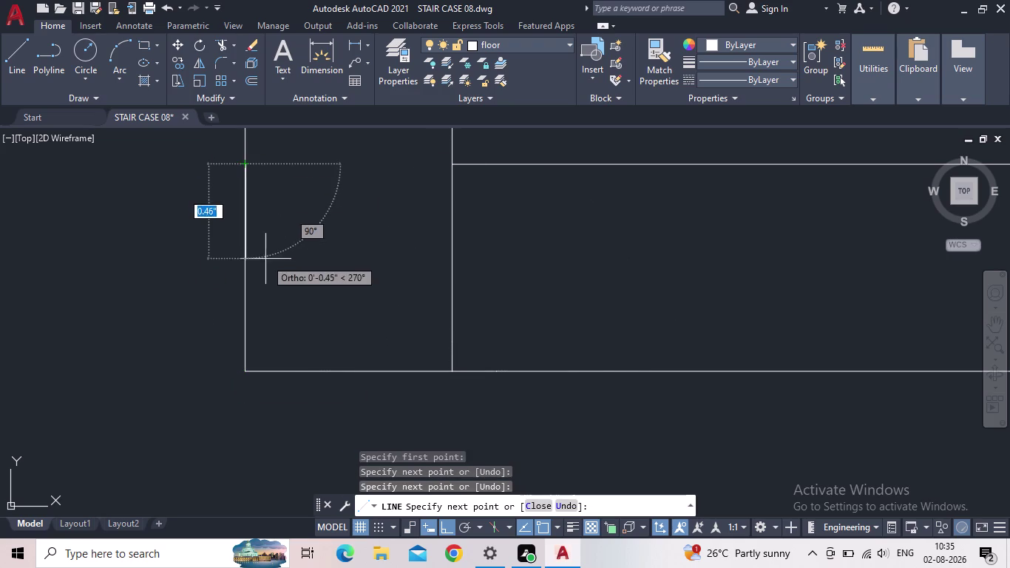
key(Escape)
Close the next step's riser corner with a line extended along the riser.
scroll(down, 3)
middle_drag(361, 379, 70, 208)
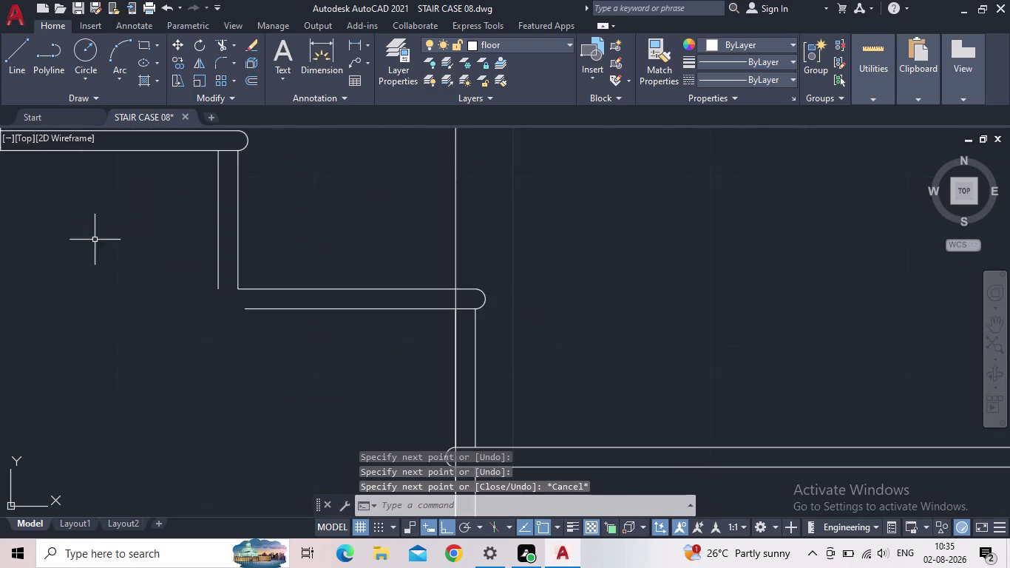
scroll(up, 3)
key(space)
click(350, 307)
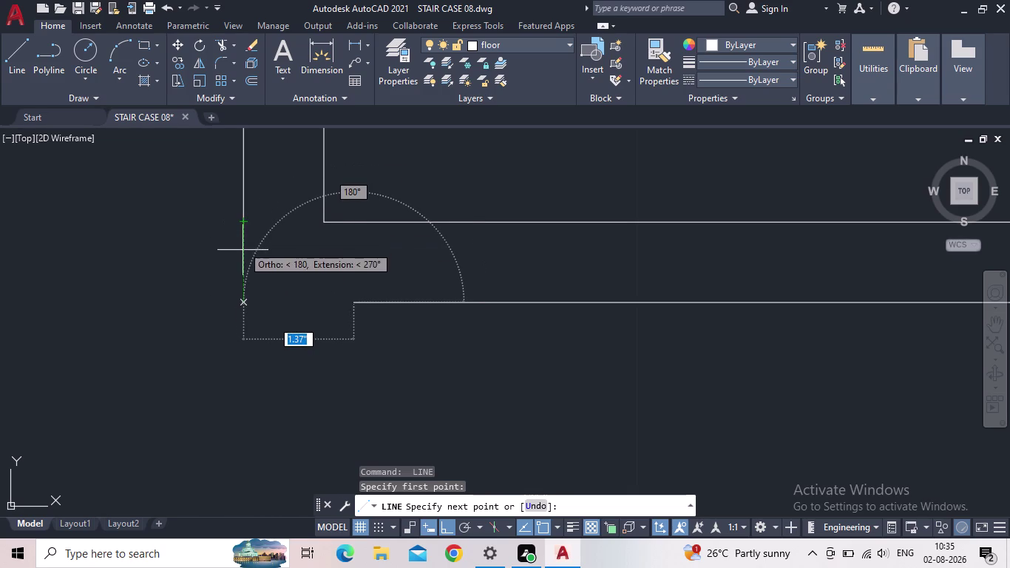
click(244, 305)
click(243, 221)
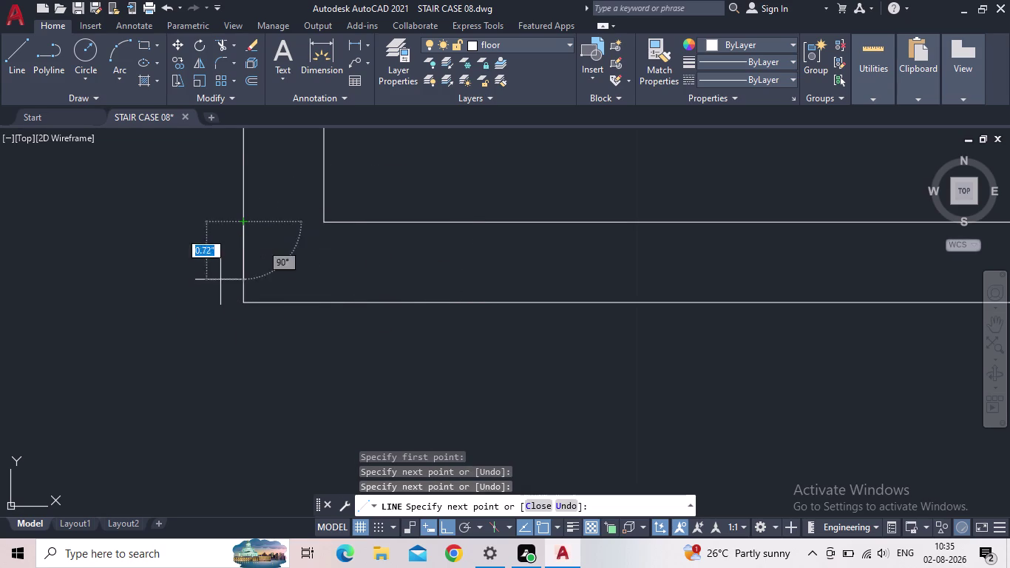
key(Escape)
Cancel the unfinished line and zoom out to review the joined step corners.
key(space)
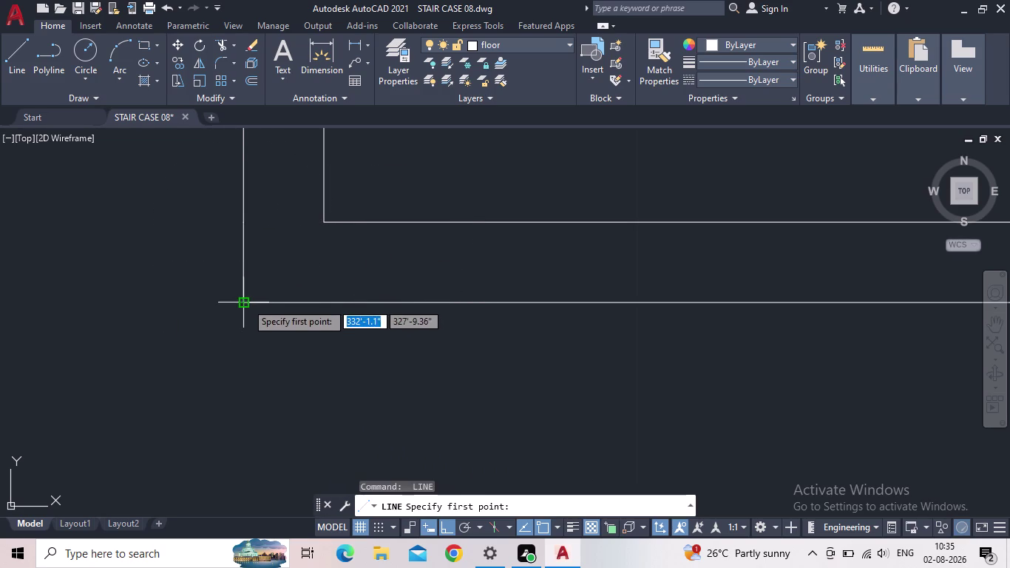
drag(247, 302, 233, 301)
middle_drag(147, 299, 333, 343)
scroll(down, 3)
scroll(down, 3)
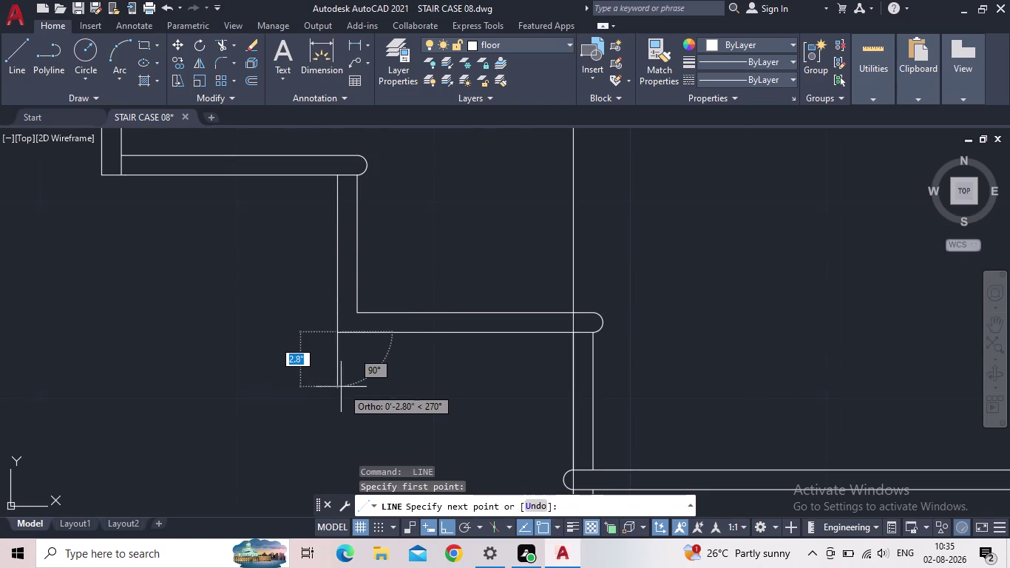
key(Escape)
scroll(down, 3)
middle_drag(326, 364, 225, 346)
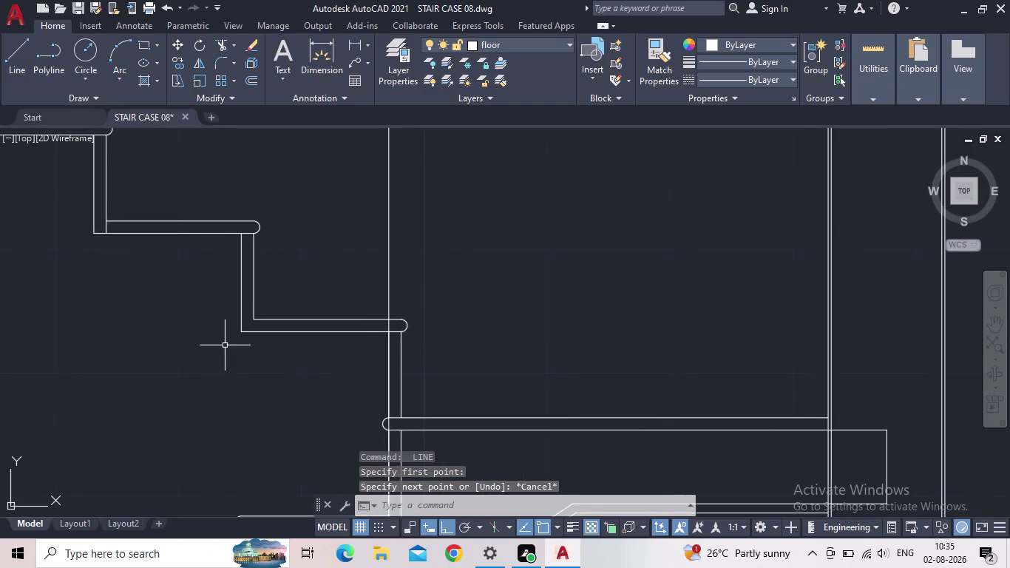
scroll(down, 3)
scroll(up, 3)
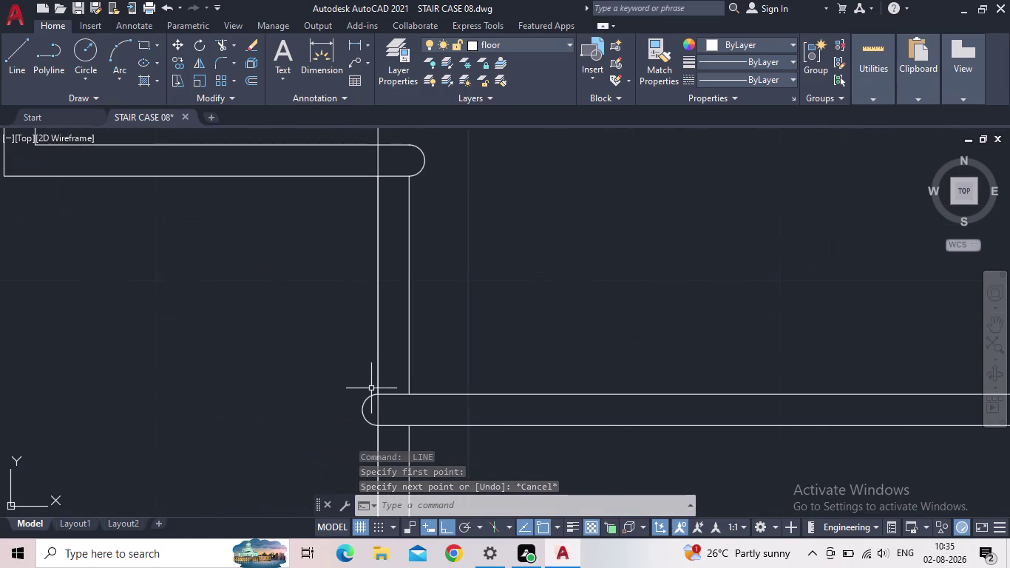
scroll(up, 3)
scroll(up, 3)
scroll(down, 3)
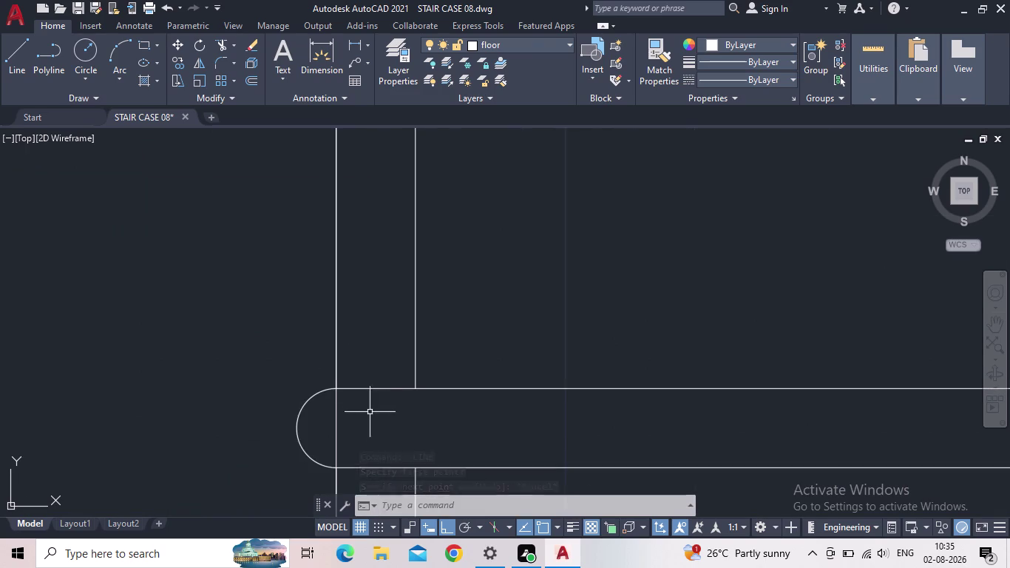
scroll(down, 3)
scroll(down, 3)
scroll(down, 3)
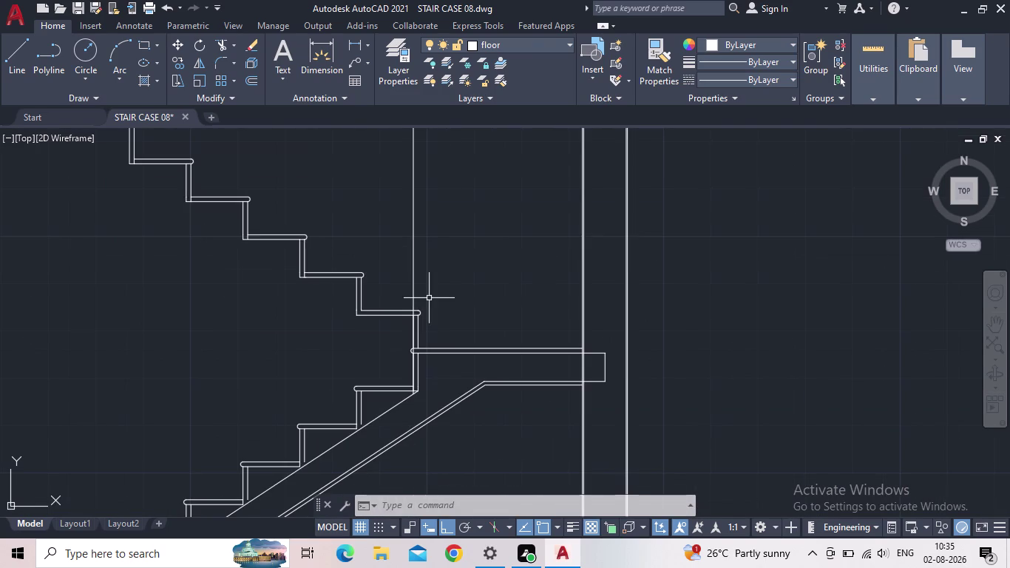
Delete the long stray vertical line at the landing and the line left of the steps.
click(431, 274)
click(371, 260)
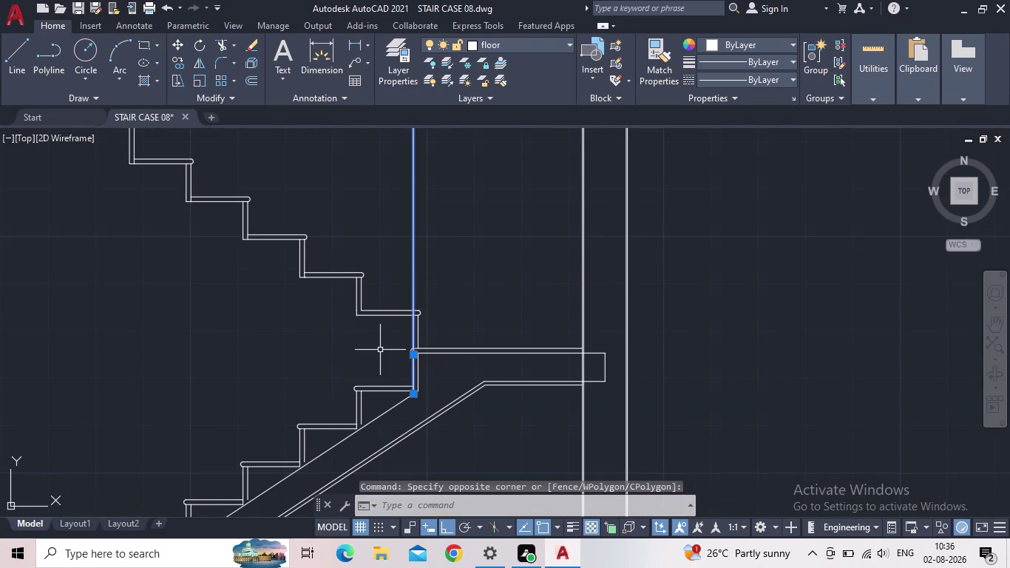
key(Delete)
scroll(down, 3)
scroll(down, 3)
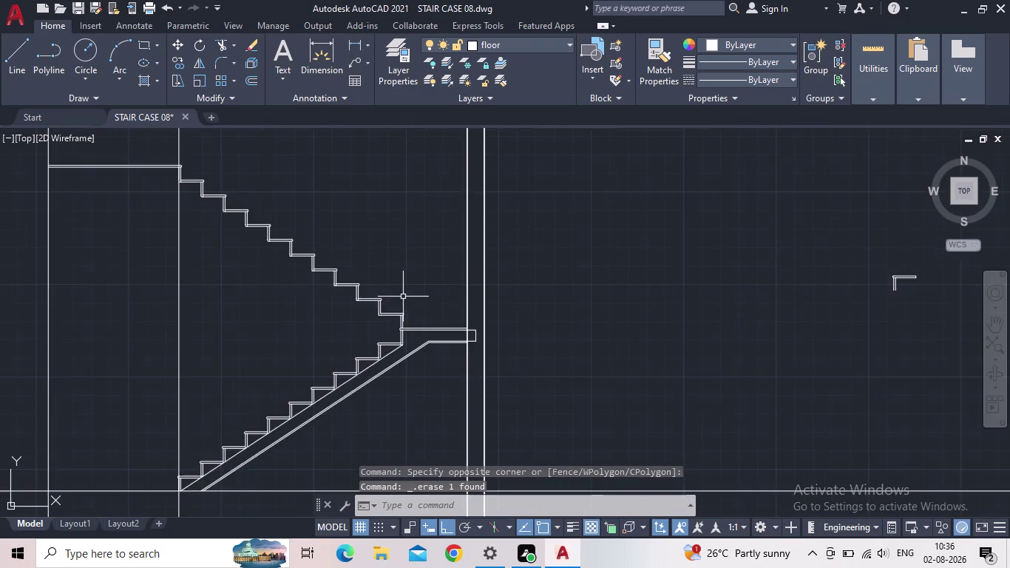
scroll(down, 3)
click(362, 207)
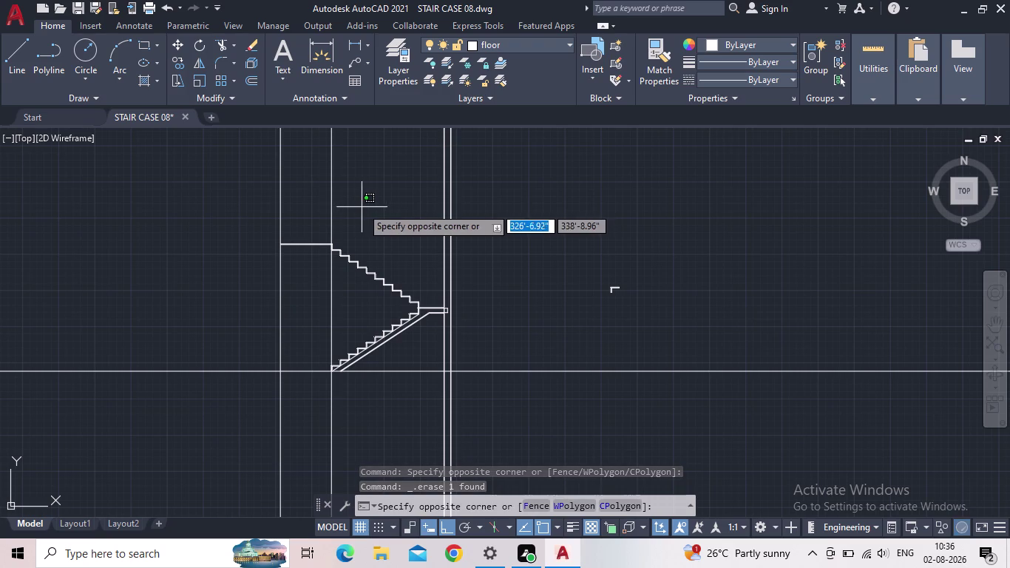
click(322, 200)
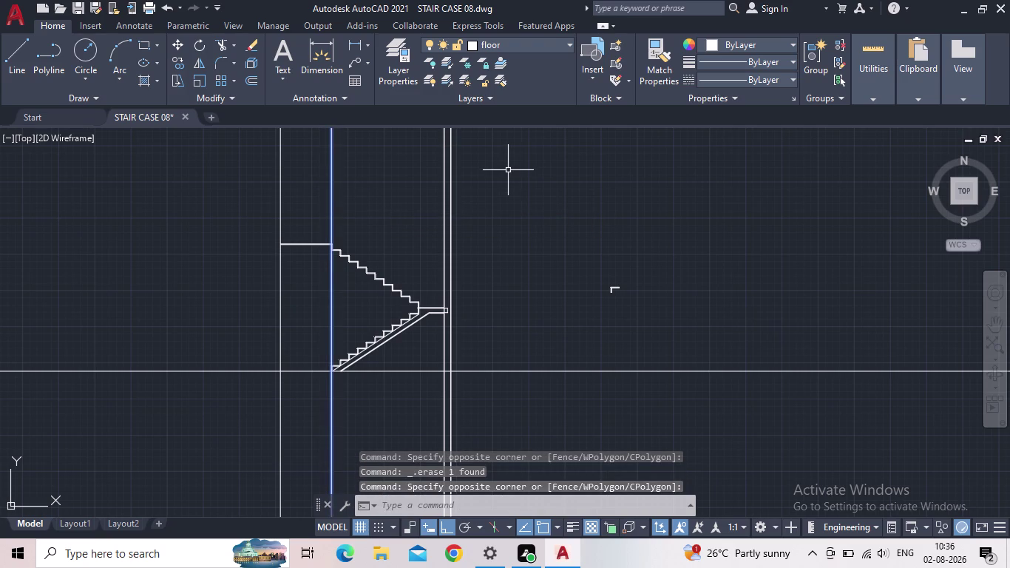
key(Delete)
Pan and zoom across the staircase to inspect both flights and the landing.
scroll(down, 3)
middle_drag(509, 205, 566, 405)
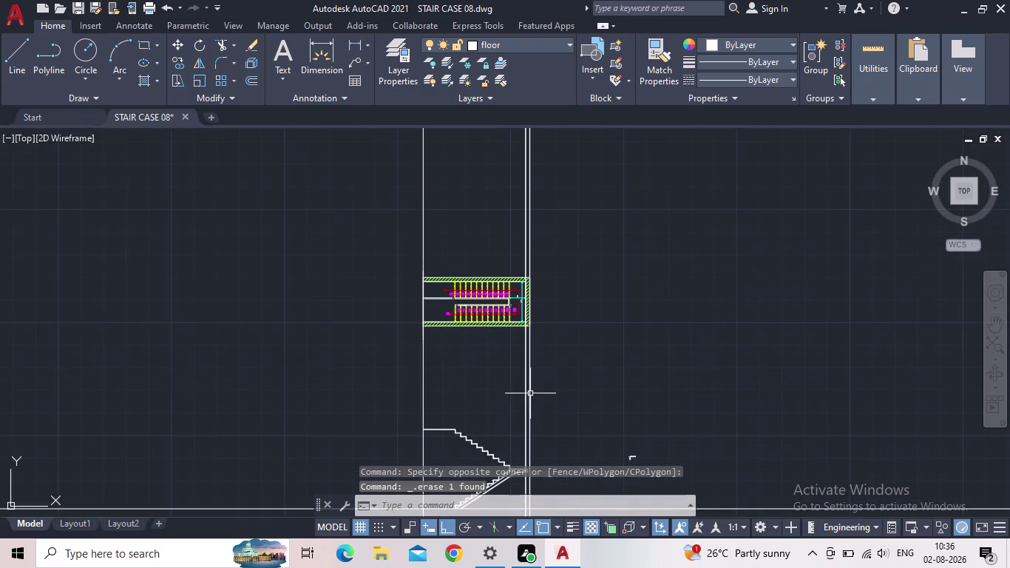
scroll(up, 3)
middle_drag(506, 395, 485, 213)
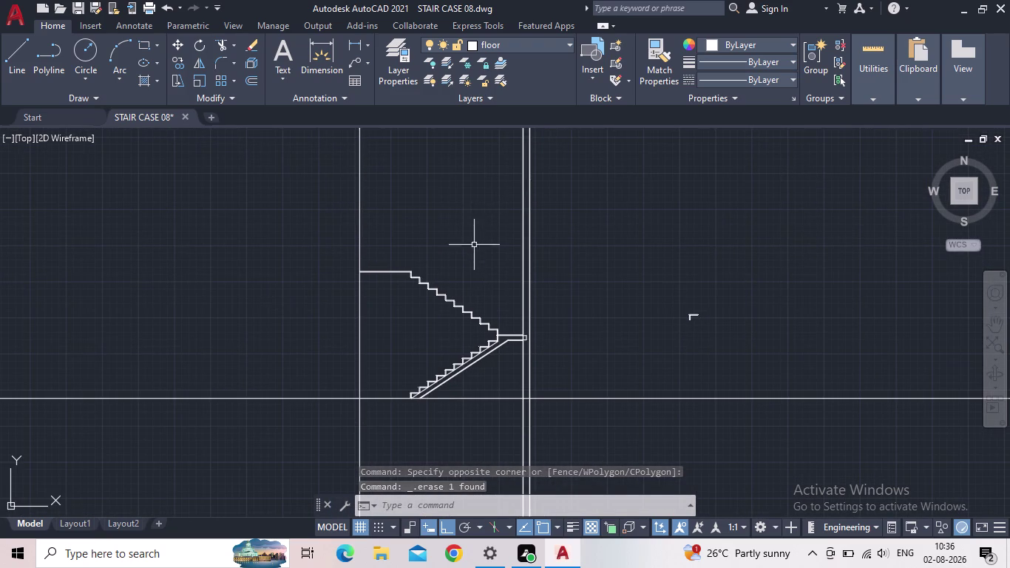
scroll(up, 3)
scroll(up, 3)
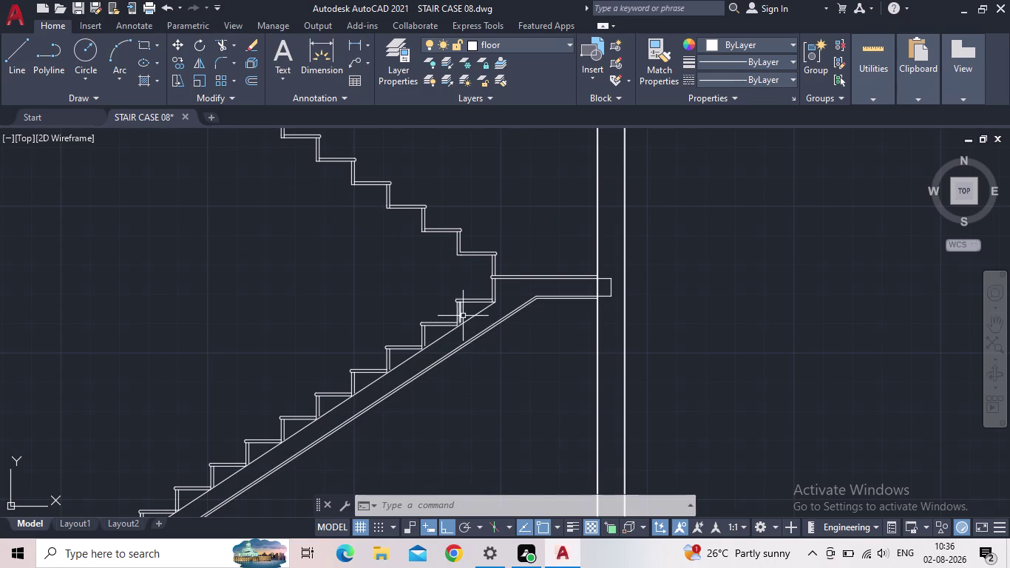
middle_drag(406, 267, 462, 364)
scroll(down, 3)
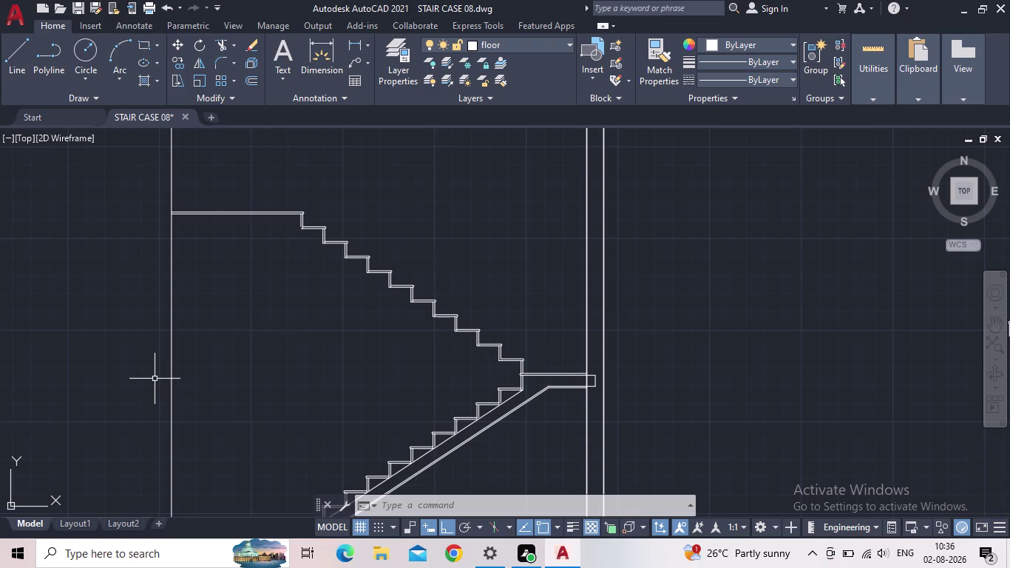
scroll(up, 3)
scroll(up, 3)
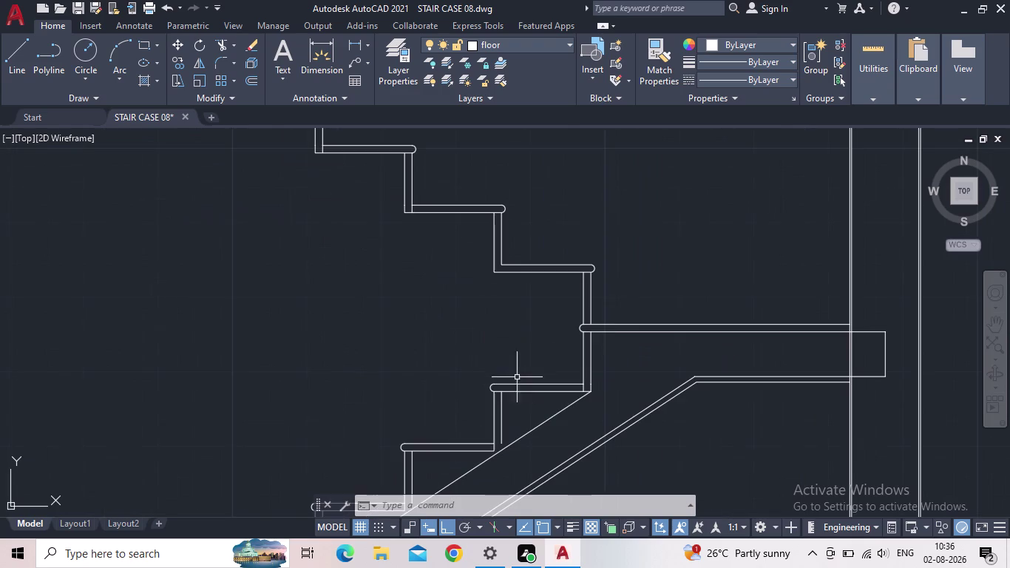
scroll(up, 3)
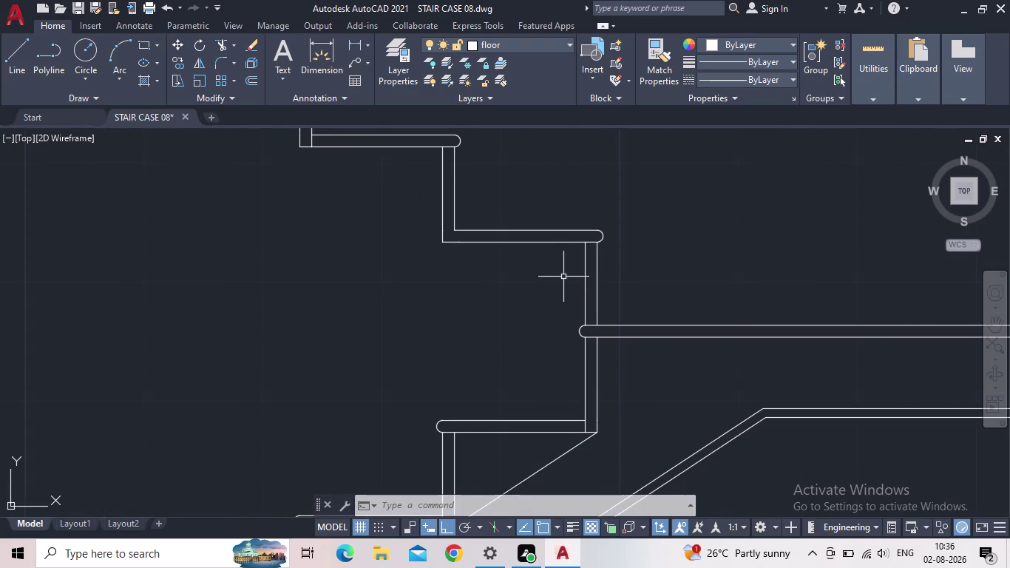
scroll(down, 3)
middle_drag(623, 304, 511, 286)
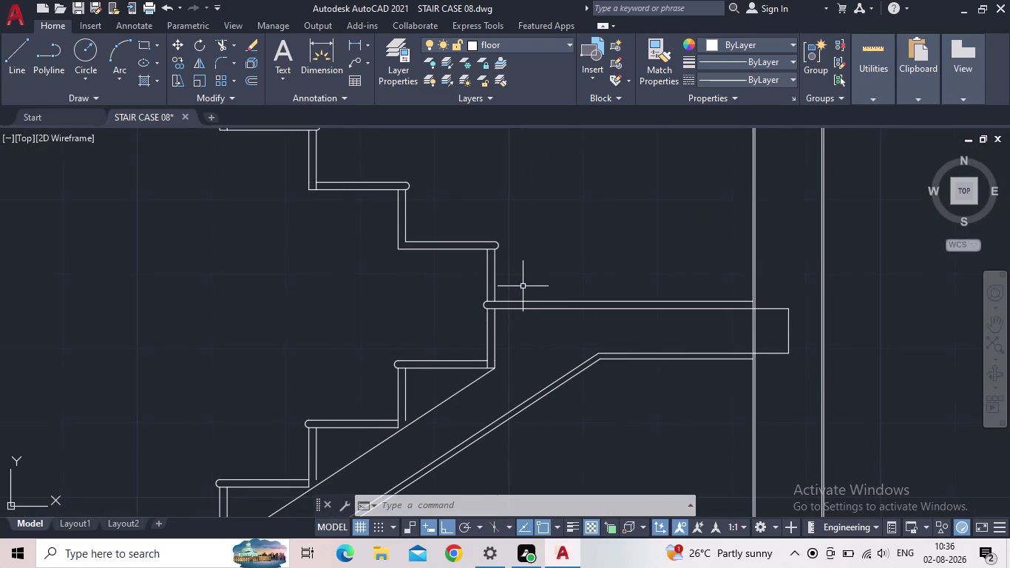
scroll(down, 3)
scroll(down, 3)
middle_drag(413, 290, 449, 332)
middle_drag(449, 319, 442, 283)
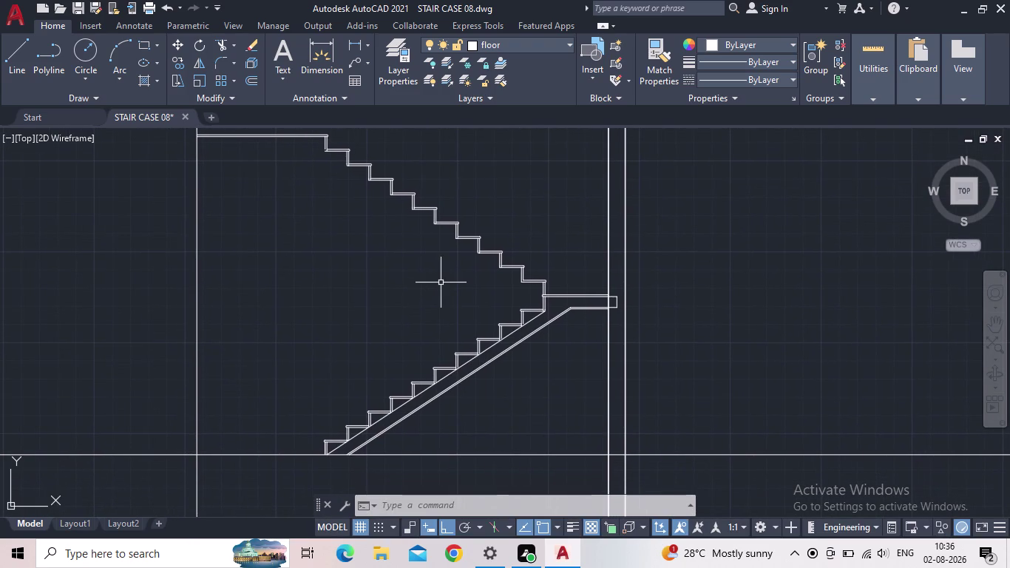
middle_drag(436, 268, 494, 301)
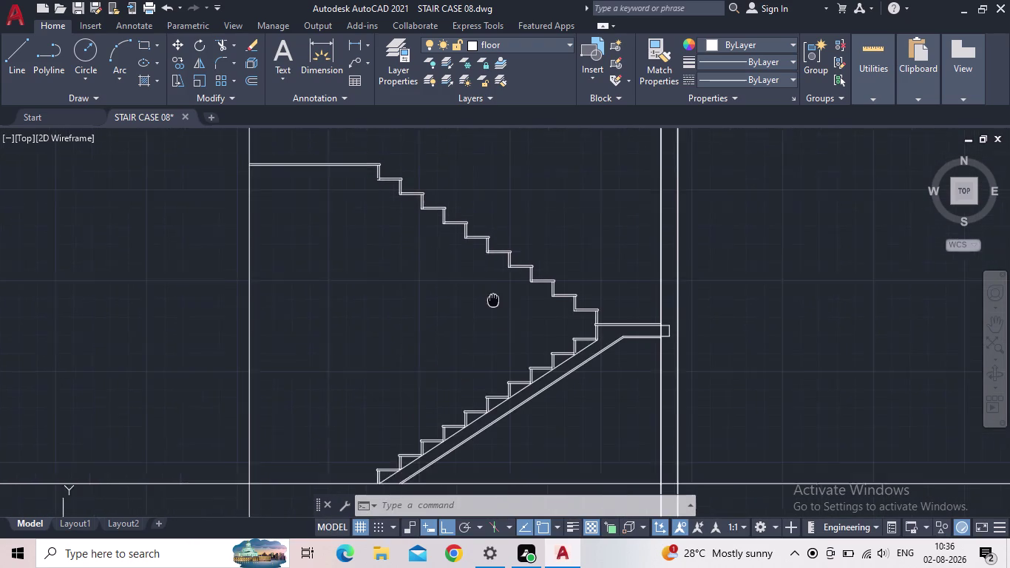
middle_drag(494, 301, 517, 315)
scroll(up, 3)
scroll(up, 3)
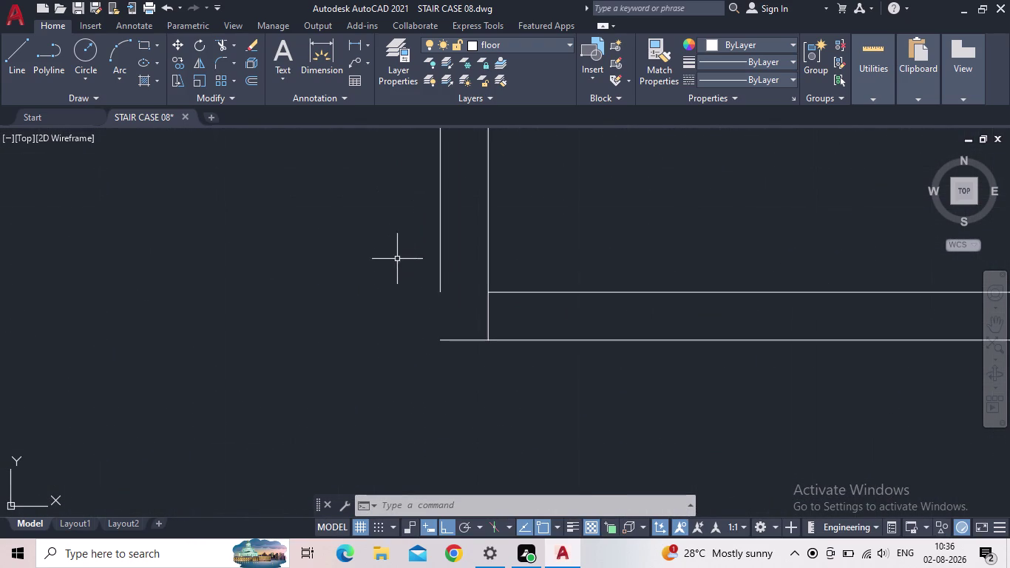
Cancel an accidental line at the riser corner and pan to the upper steps.
key(l)
key(Return)
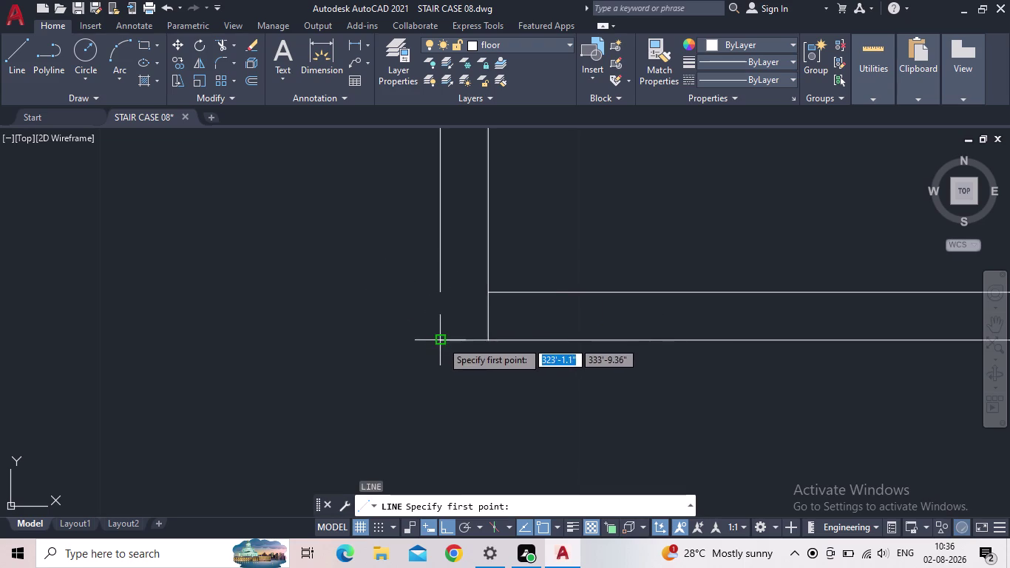
drag(441, 341, 442, 330)
click(441, 293)
key(Escape)
scroll(down, 3)
middle_drag(386, 297, 313, 305)
scroll(up, 3)
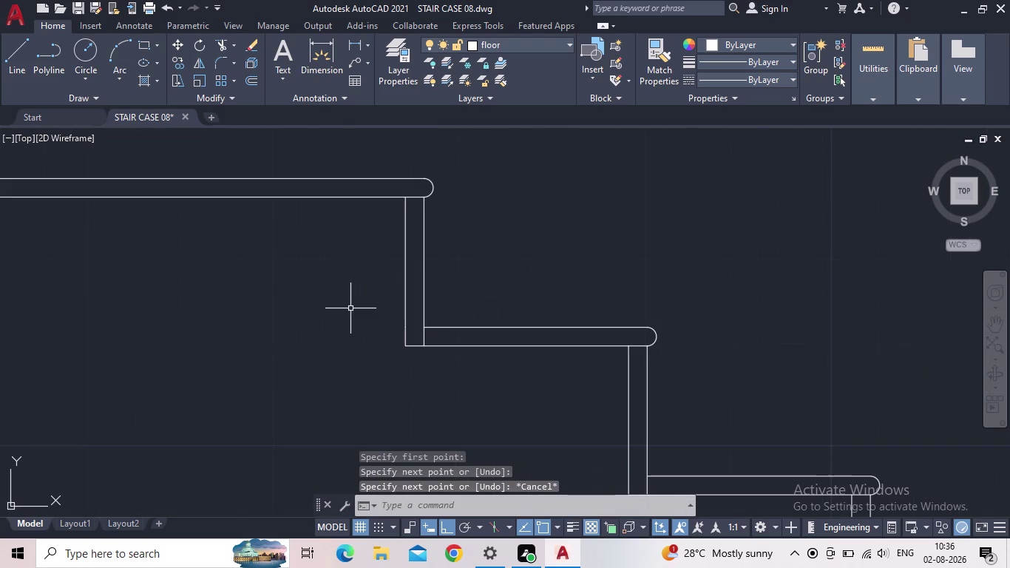
Select the riser and tread line pieces, including the short bottom closing line.
click(412, 318)
click(360, 310)
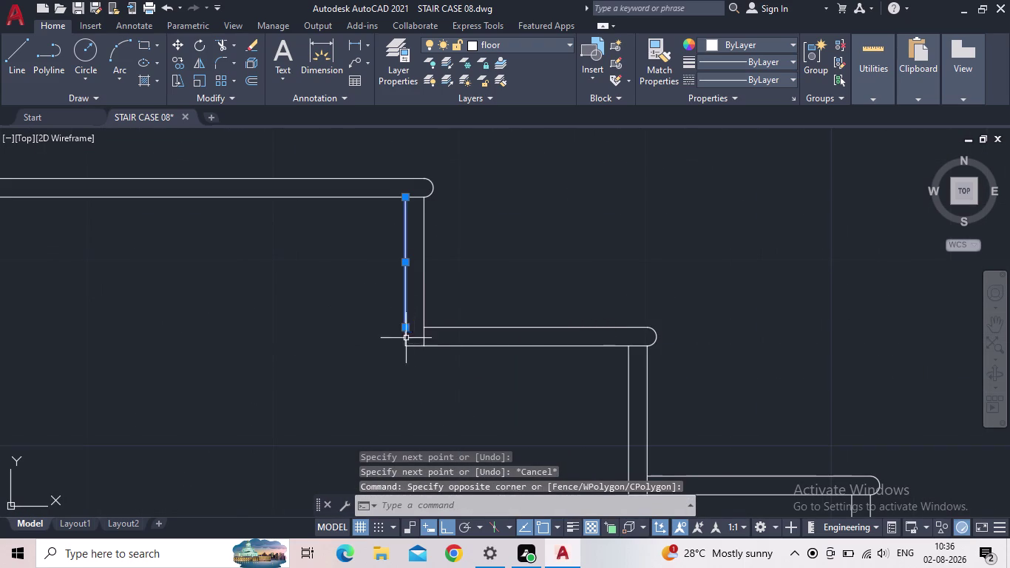
click(415, 343)
click(398, 345)
scroll(up, 3)
click(417, 352)
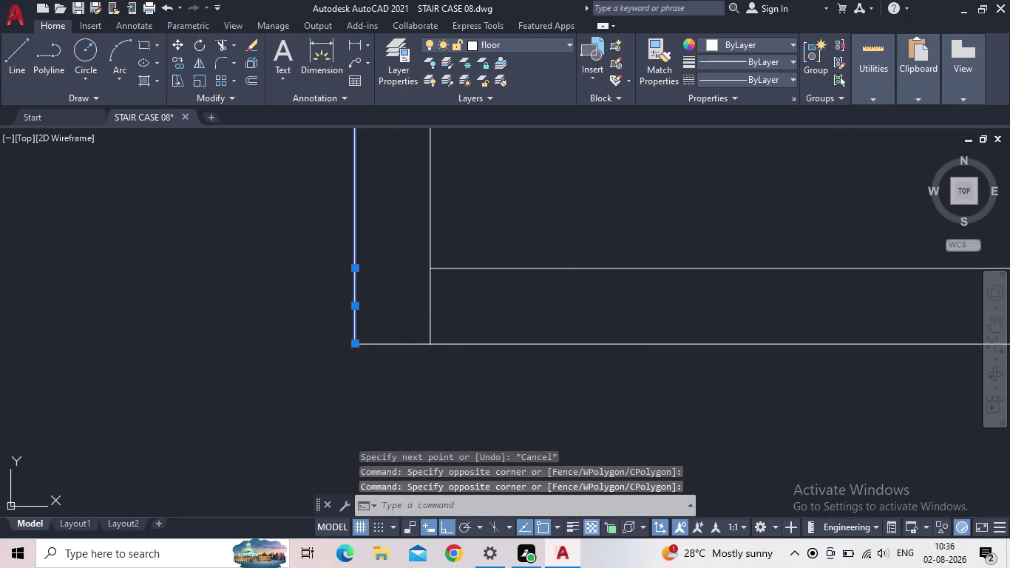
click(399, 340)
drag(457, 316, 446, 317)
click(426, 315)
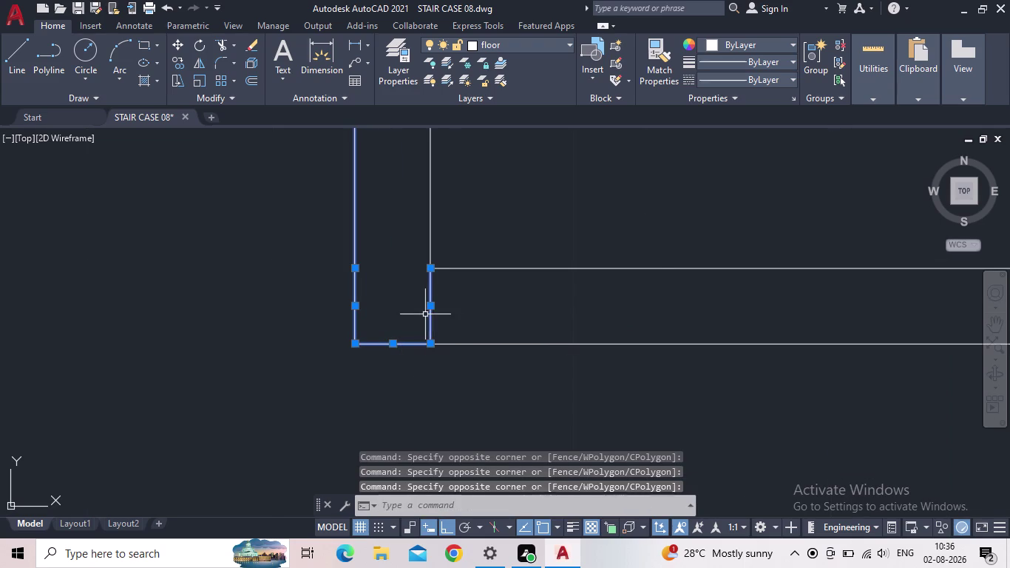
Add the remaining riser, tread and nosing pieces to the selection.
middle_drag(400, 281, 433, 390)
scroll(down, 3)
drag(468, 317, 452, 317)
click(434, 311)
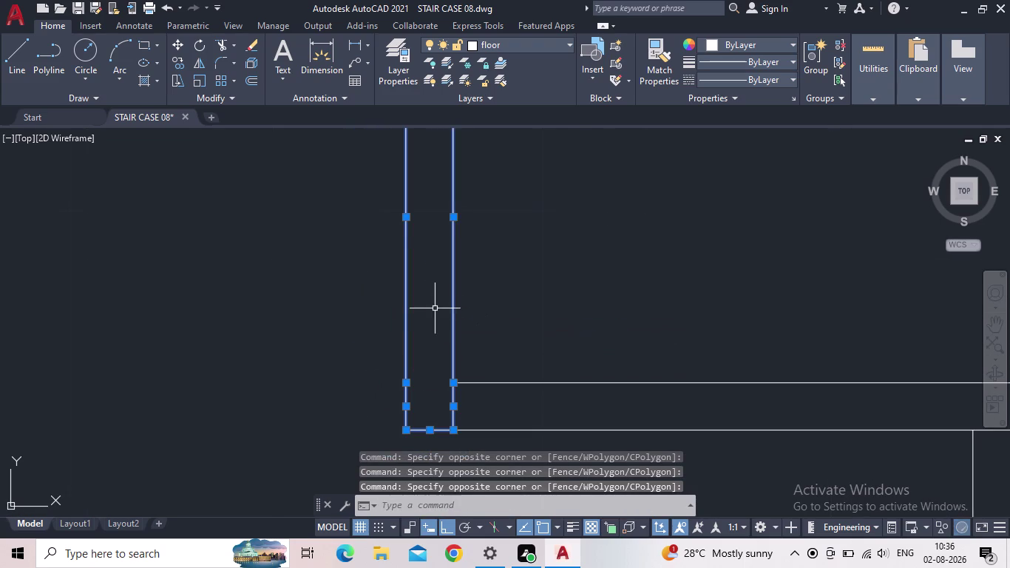
middle_drag(421, 281, 525, 453)
scroll(down, 3)
drag(461, 331, 437, 309)
click(378, 249)
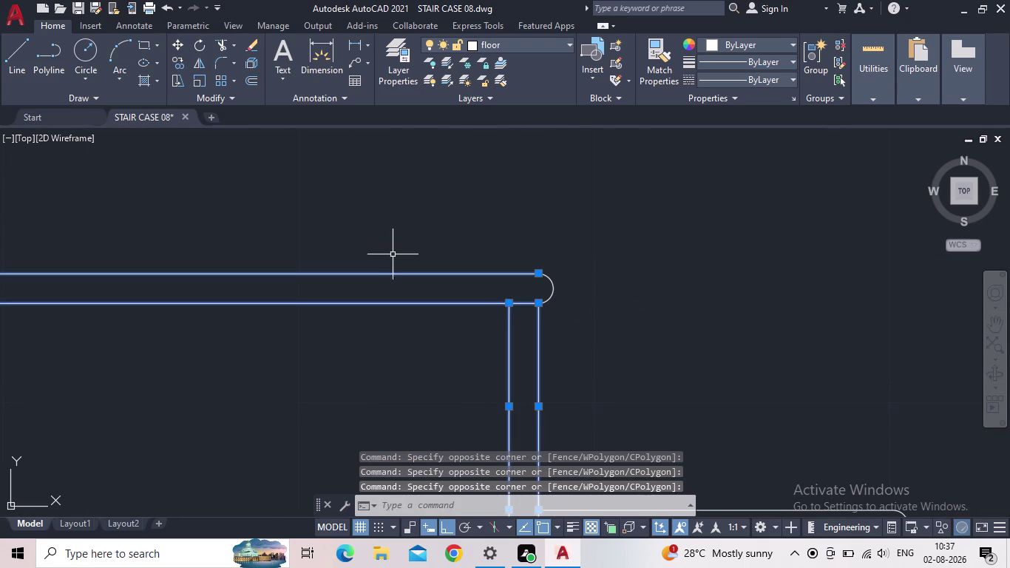
drag(571, 290, 558, 290)
click(540, 290)
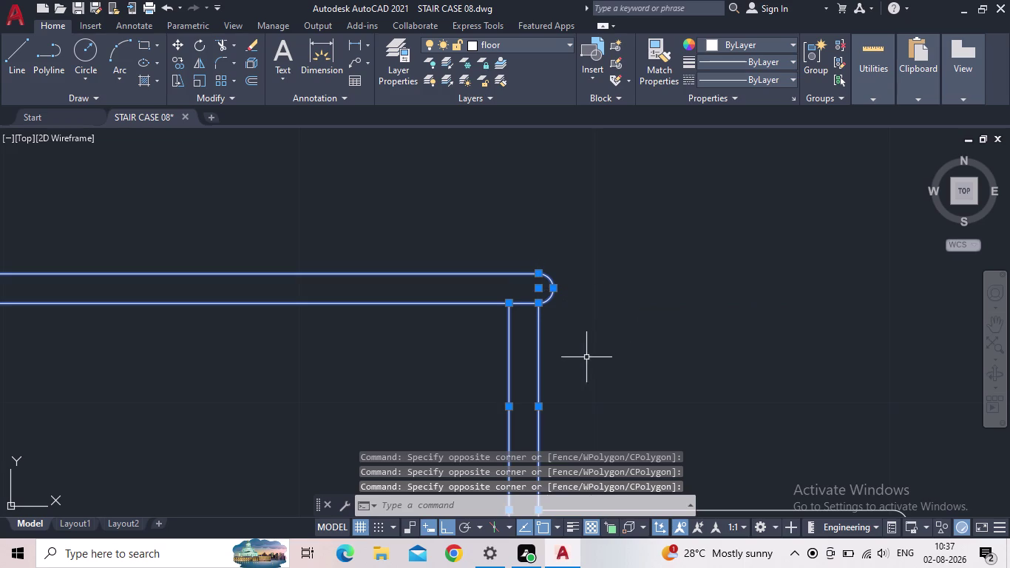
Join the eight selected pieces into two polylines with J and check one.
key(j)
key(Return)
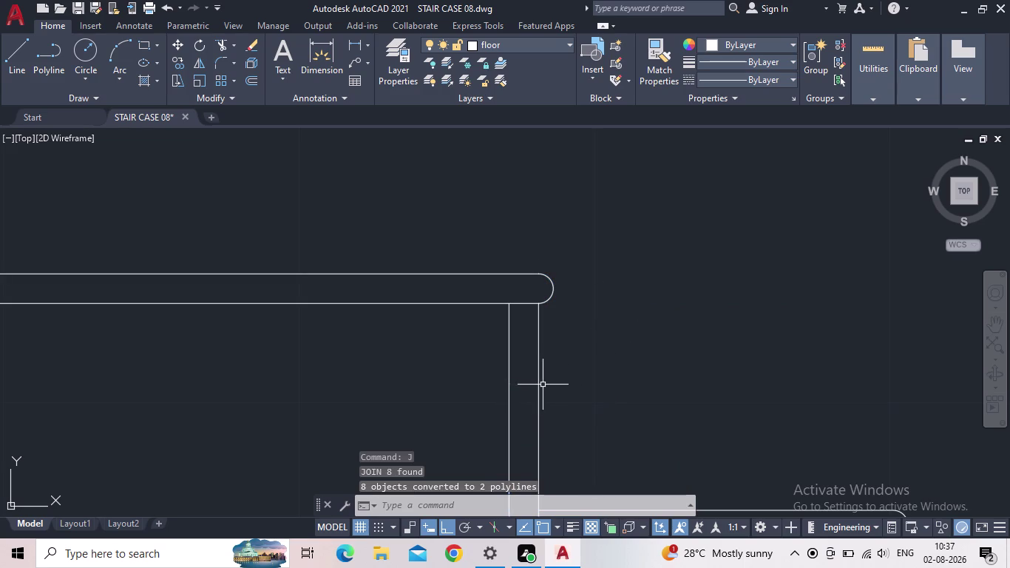
click(539, 386)
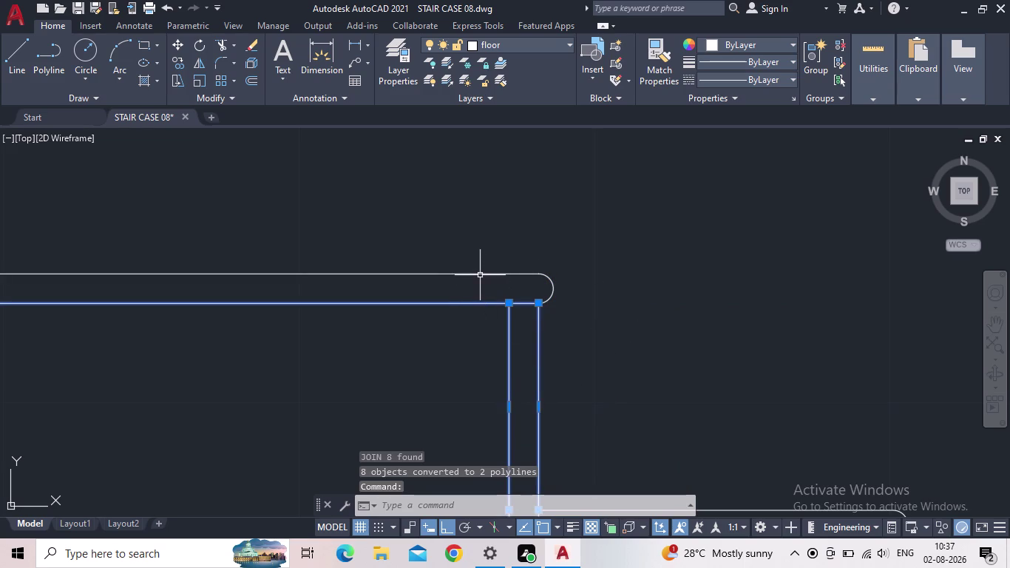
Check the joined riser polyline and navigate across the staircase section.
click(480, 274)
key(Escape)
scroll(down, 3)
middle_drag(573, 345, 579, 312)
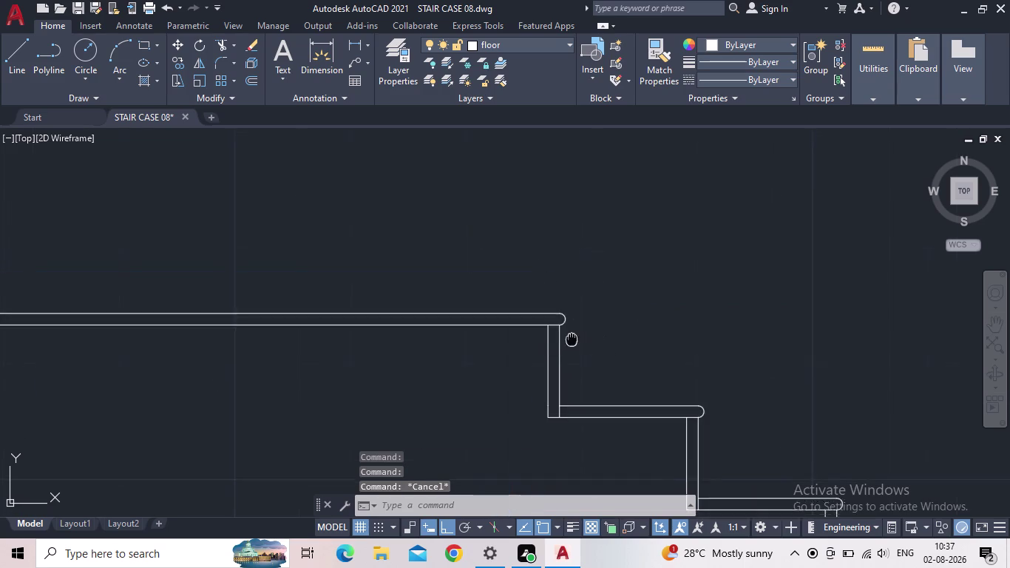
middle_drag(579, 312, 591, 242)
scroll(down, 3)
middle_drag(602, 295, 411, 269)
scroll(down, 3)
scroll(up, 3)
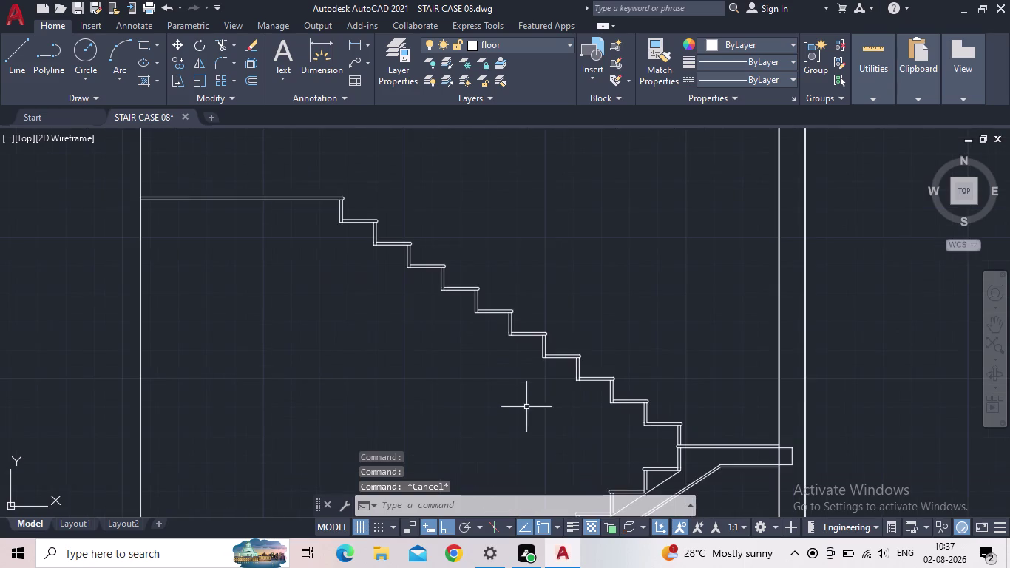
middle_drag(611, 439, 602, 271)
scroll(up, 3)
scroll(up, 3)
middle_drag(646, 346, 568, 218)
scroll(up, 3)
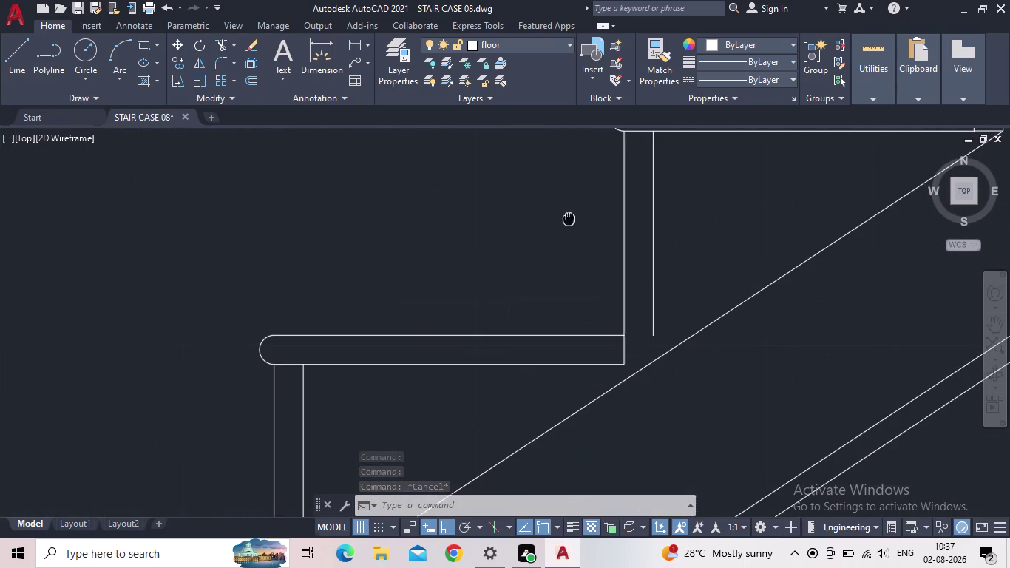
scroll(up, 3)
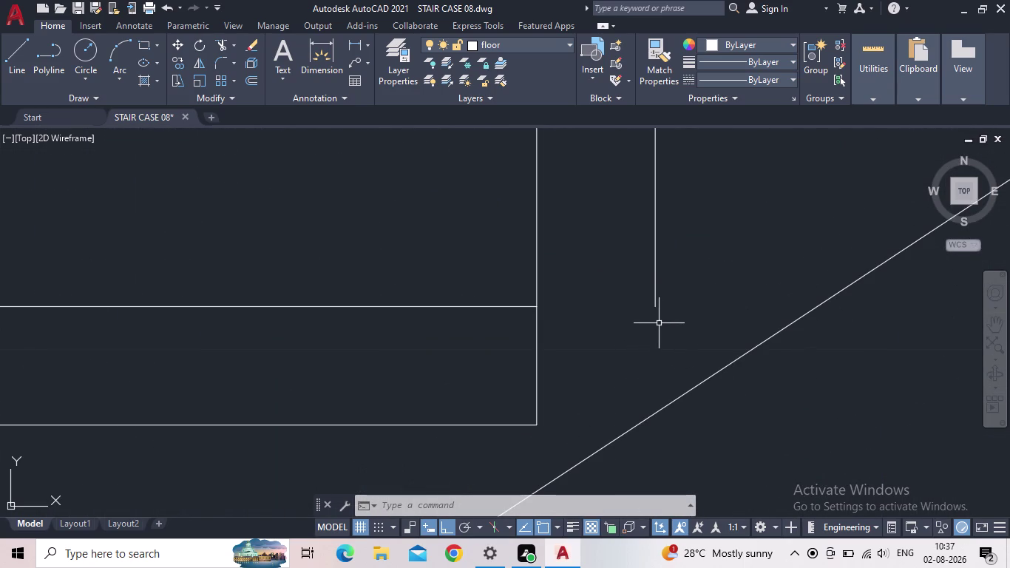
scroll(down, 3)
scroll(down, 3)
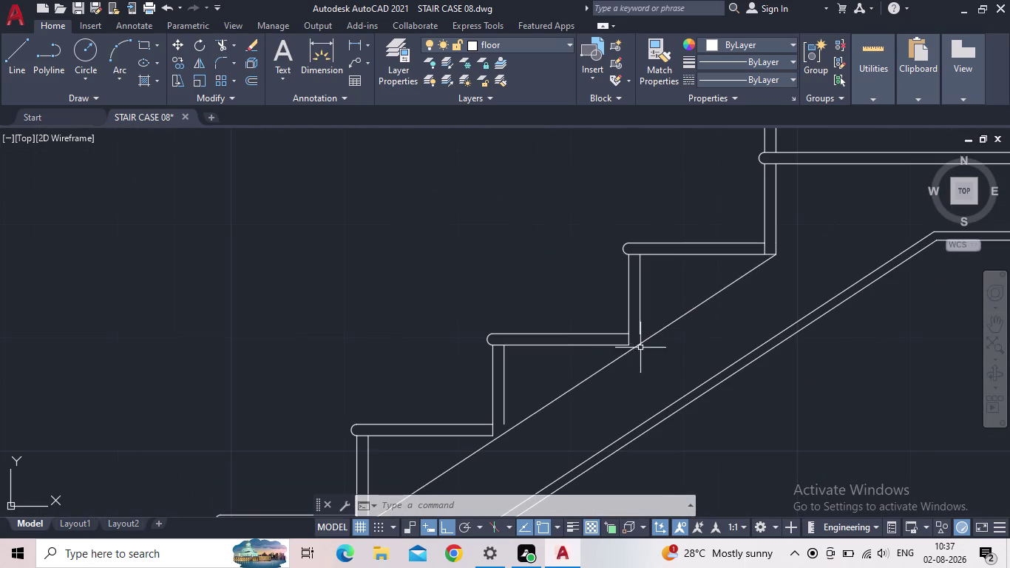
scroll(up, 3)
scroll(up, 3)
key(space)
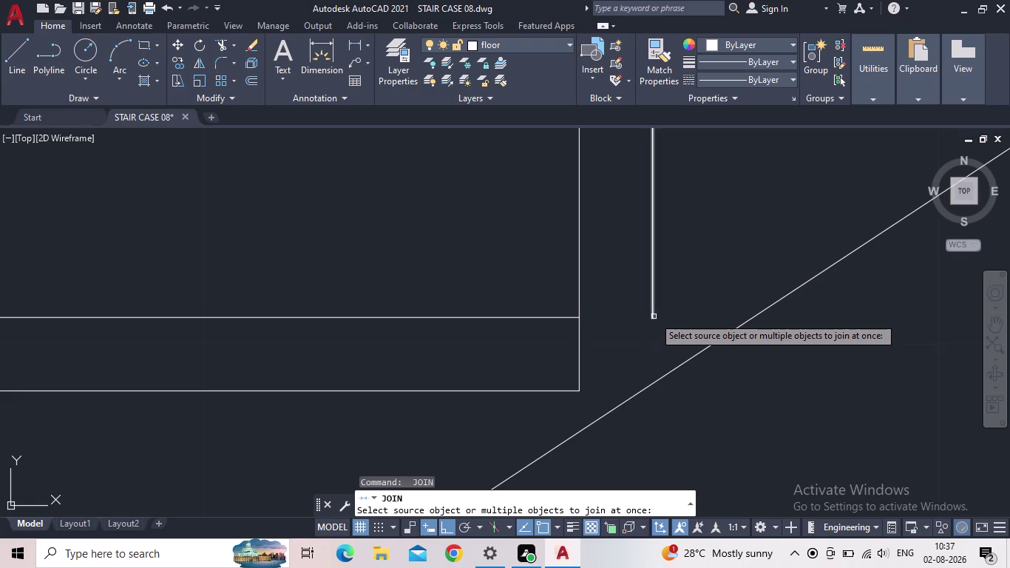
key(Escape)
Draw the first closing line from the riser end to the tread corner.
click(19, 49)
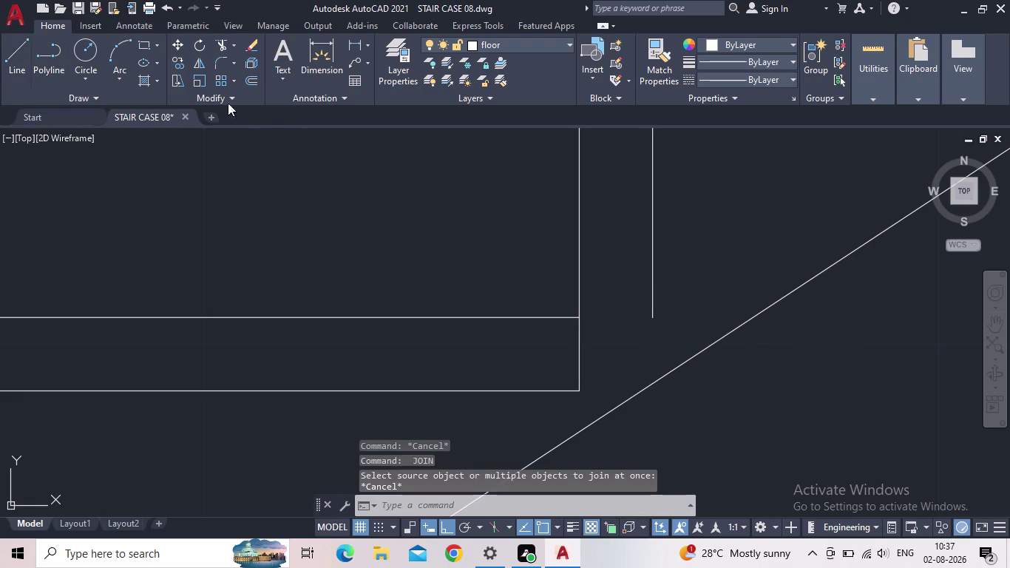
click(584, 391)
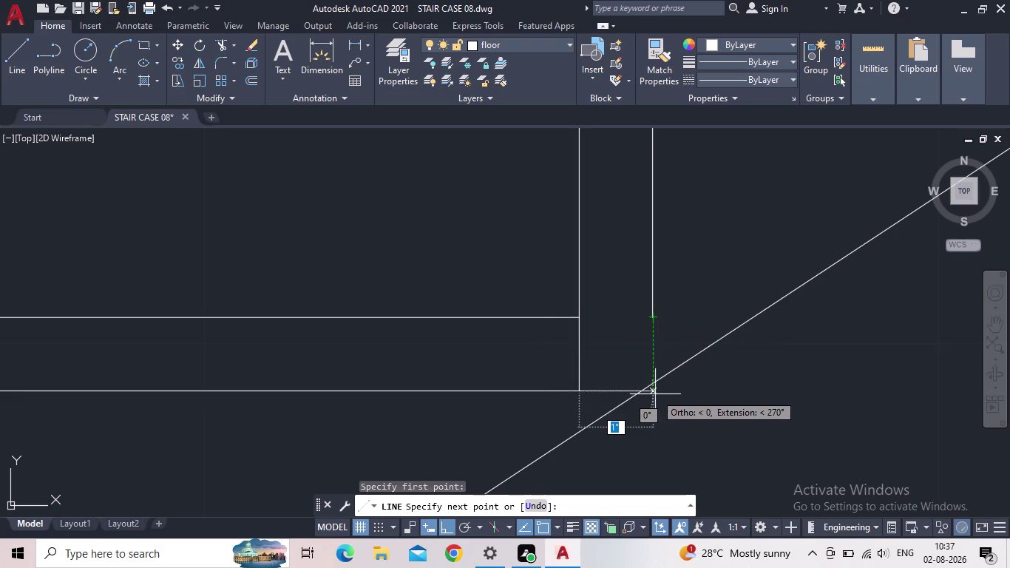
click(656, 394)
click(651, 321)
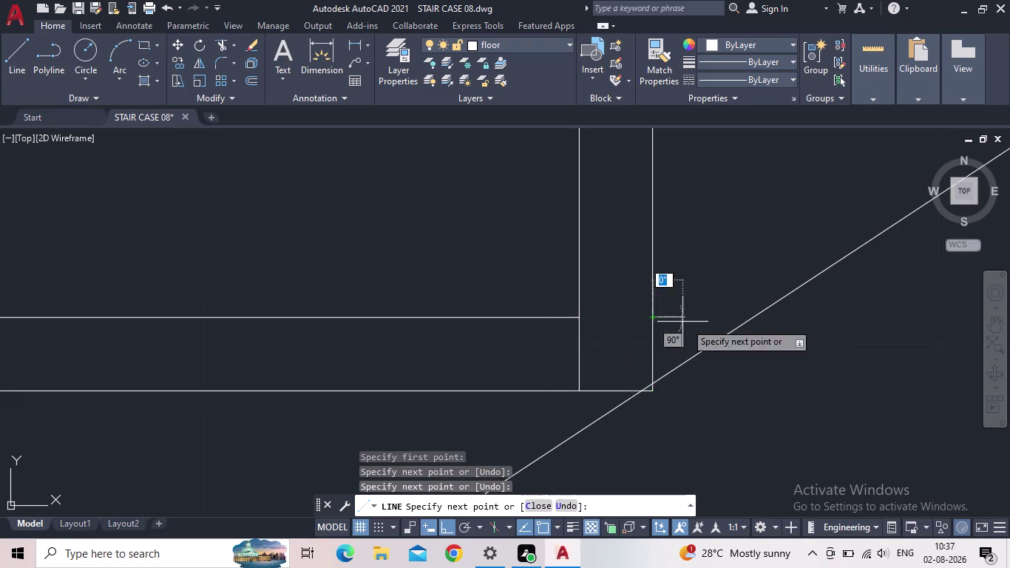
key(Escape)
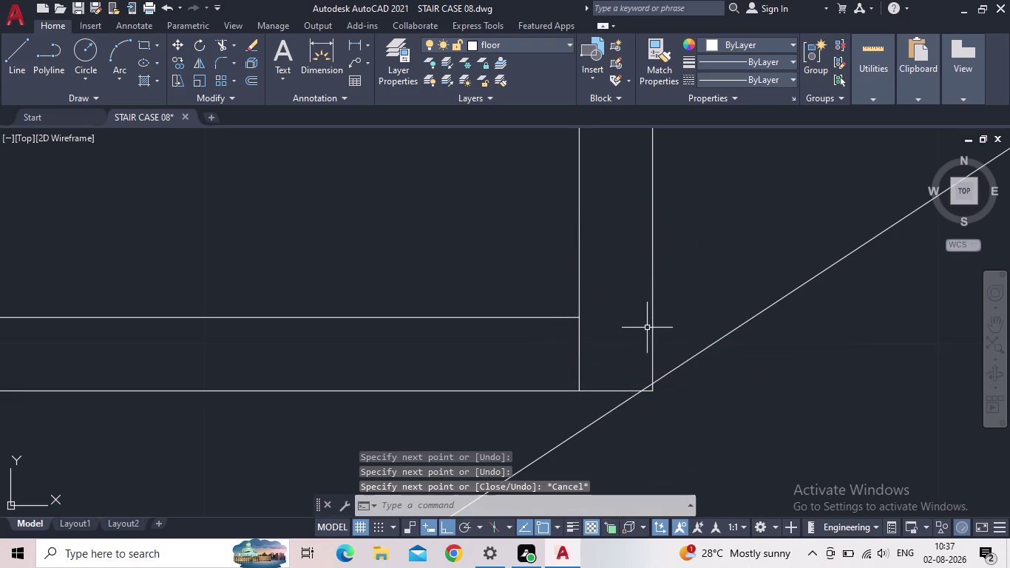
scroll(down, 3)
scroll(down, 3)
middle_drag(693, 262, 358, 355)
scroll(down, 3)
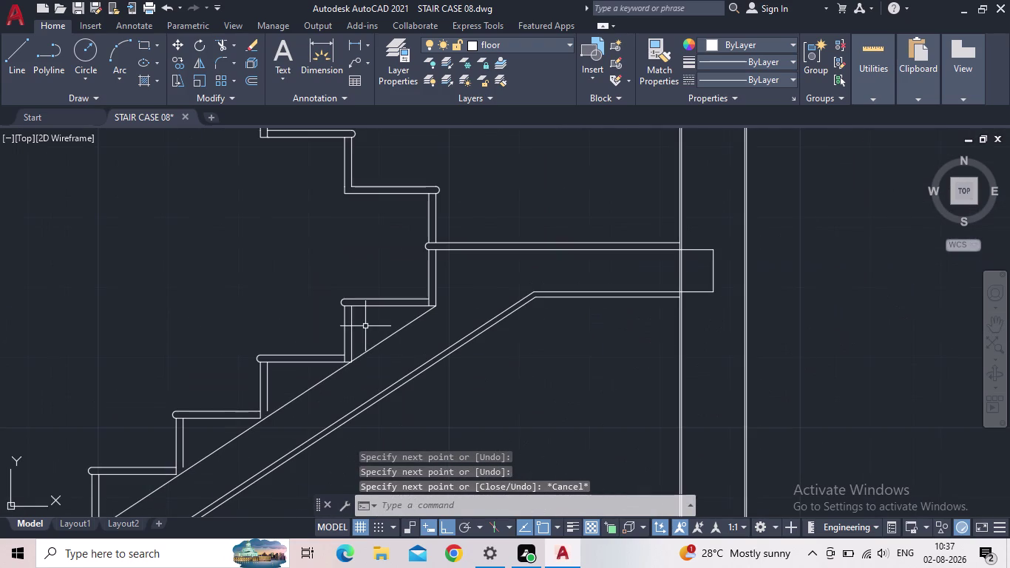
middle_drag(497, 319, 746, 226)
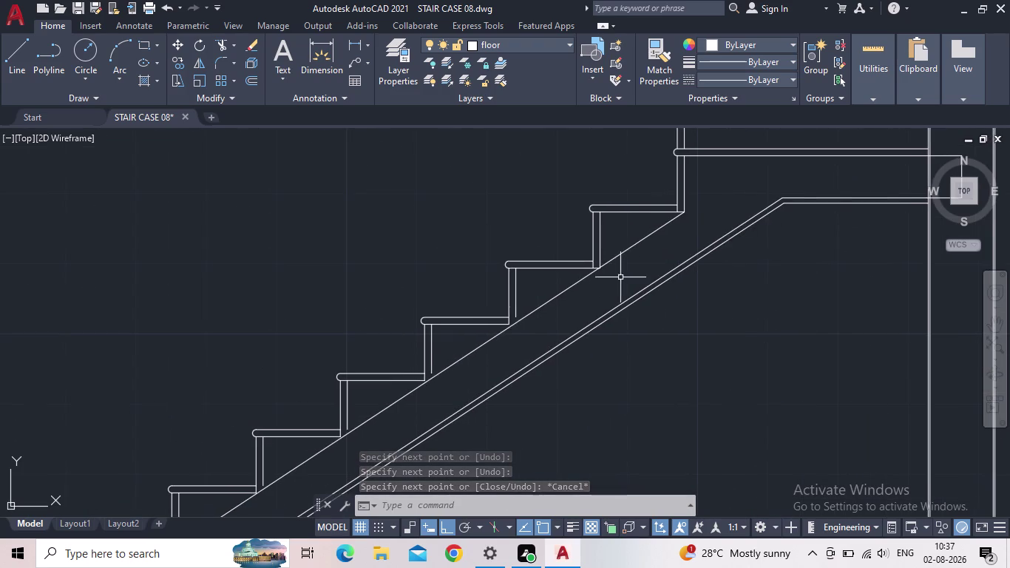
scroll(up, 3)
Close the second corner with a line from tread corner to riser end.
key(space)
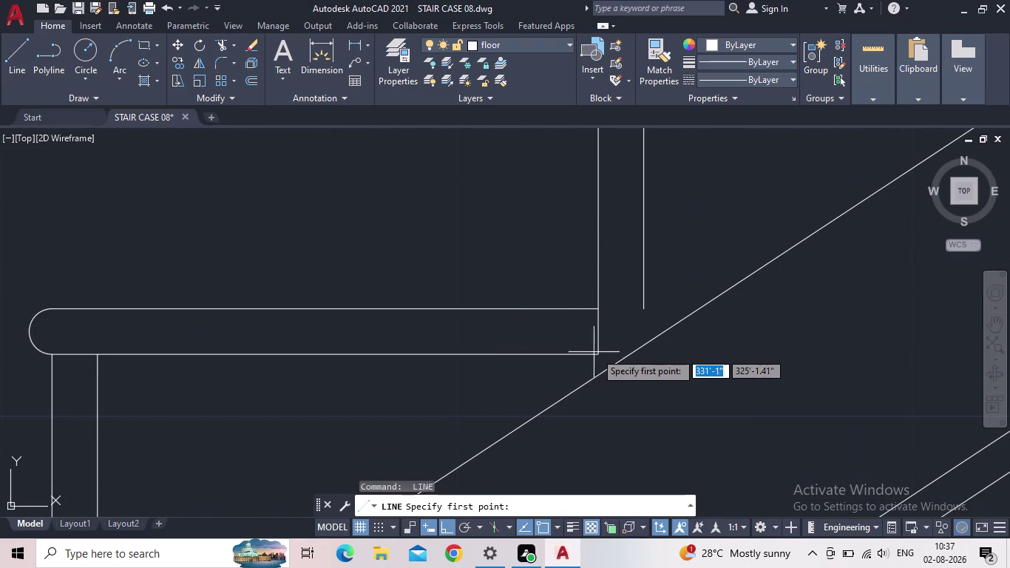
click(599, 352)
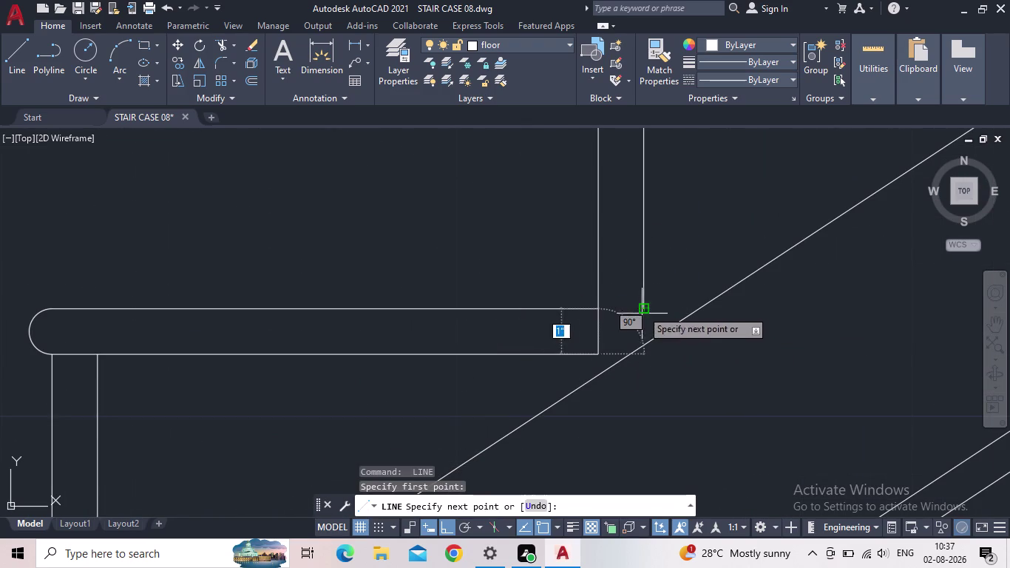
click(644, 359)
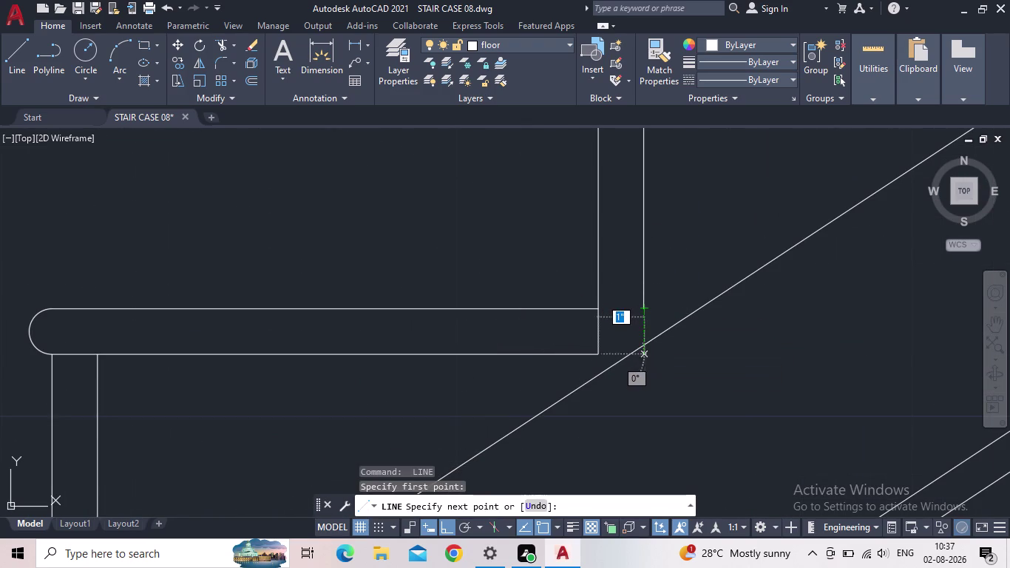
click(645, 311)
key(Escape)
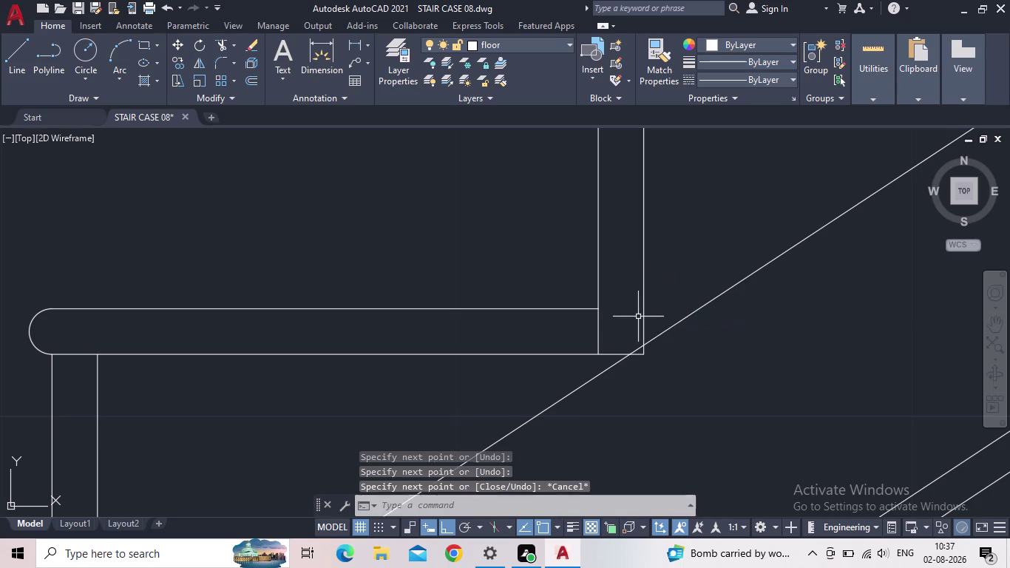
scroll(down, 3)
middle_drag(615, 312, 601, 238)
scroll(down, 3)
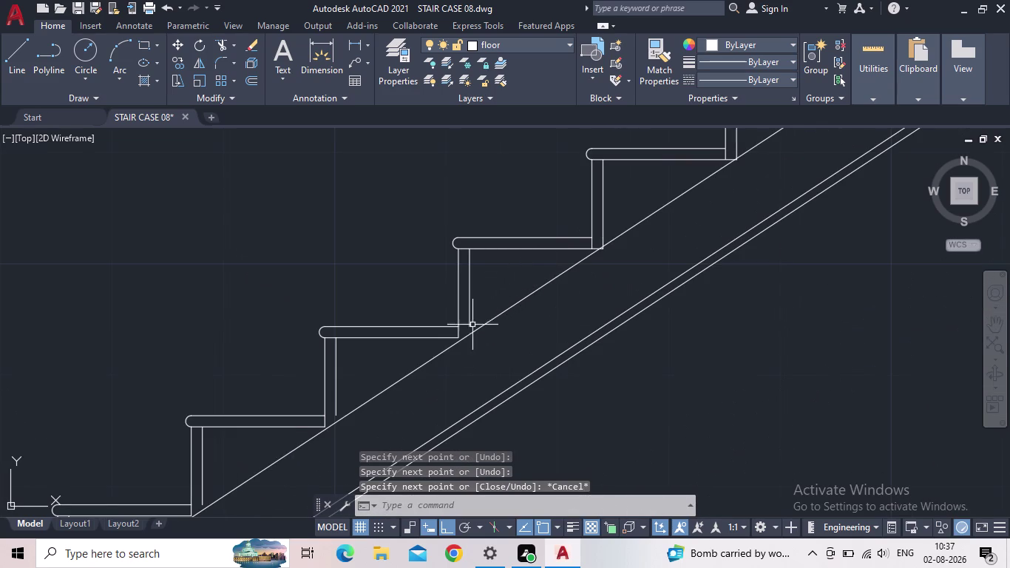
scroll(up, 3)
Add a third closing line between the next tread corner and riser end.
key(space)
click(428, 353)
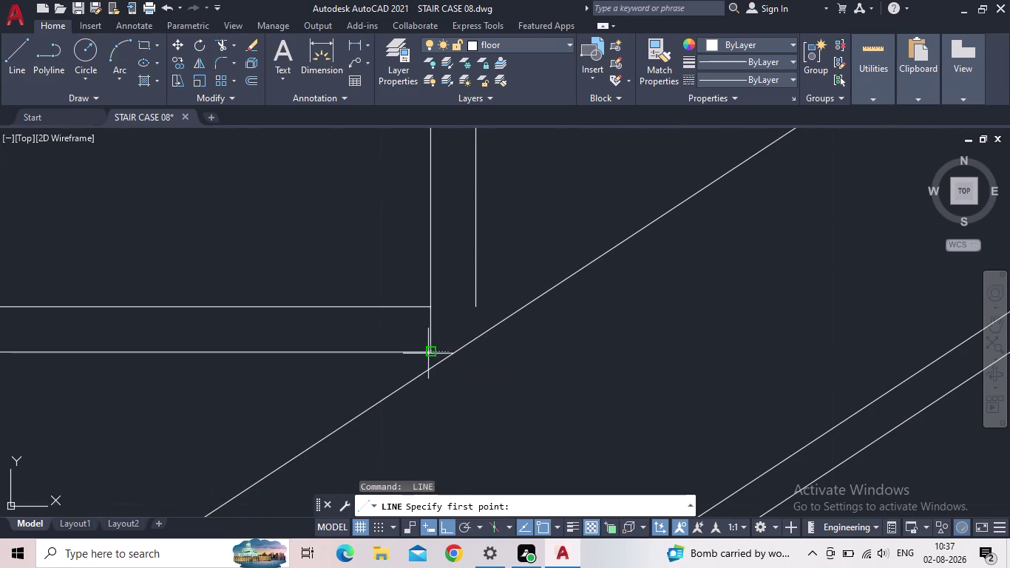
click(475, 354)
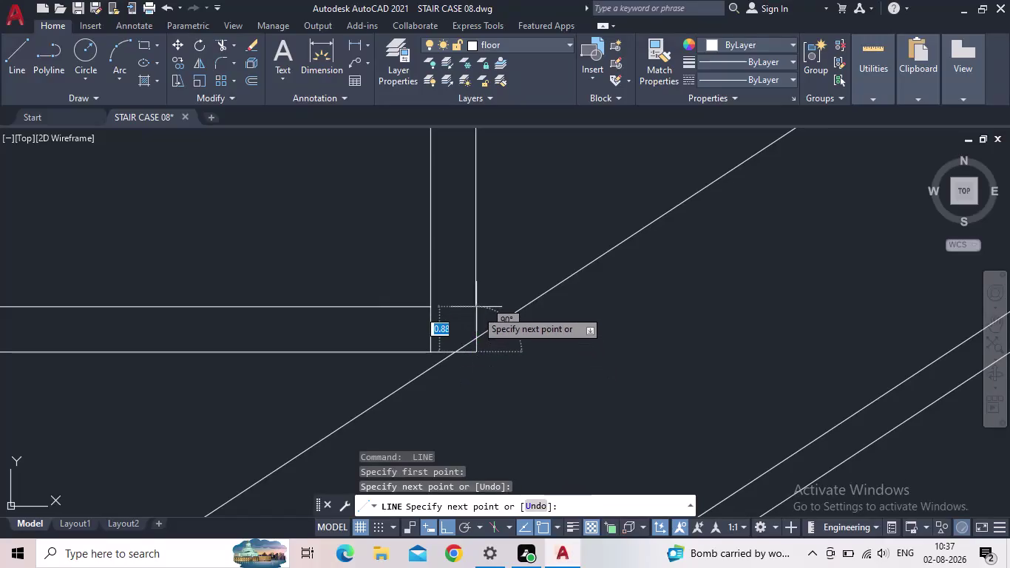
click(475, 308)
key(Escape)
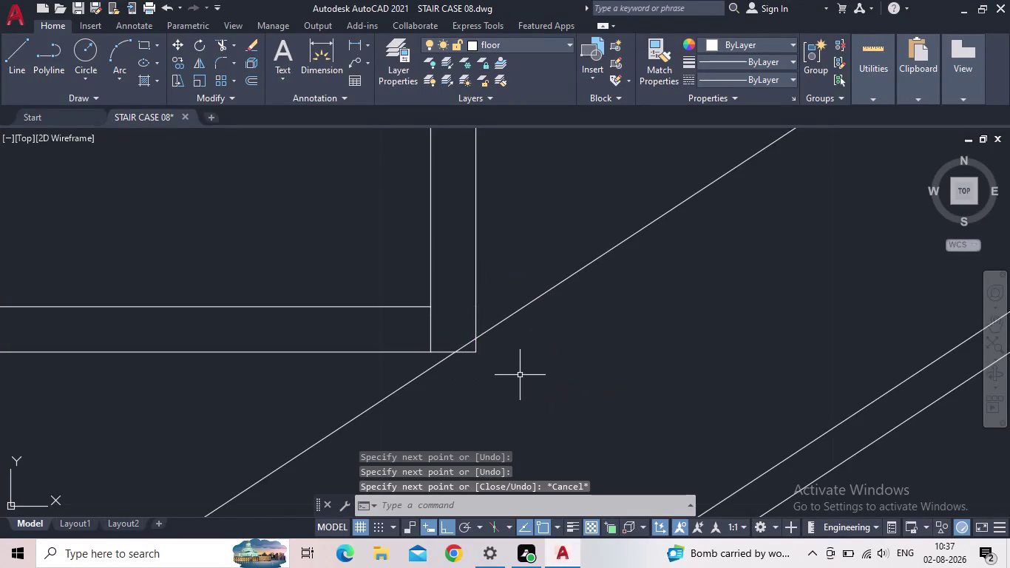
scroll(down, 3)
middle_drag(518, 369, 627, 276)
Close the fourth stair corner with a short connecting line.
key(space)
scroll(up, 3)
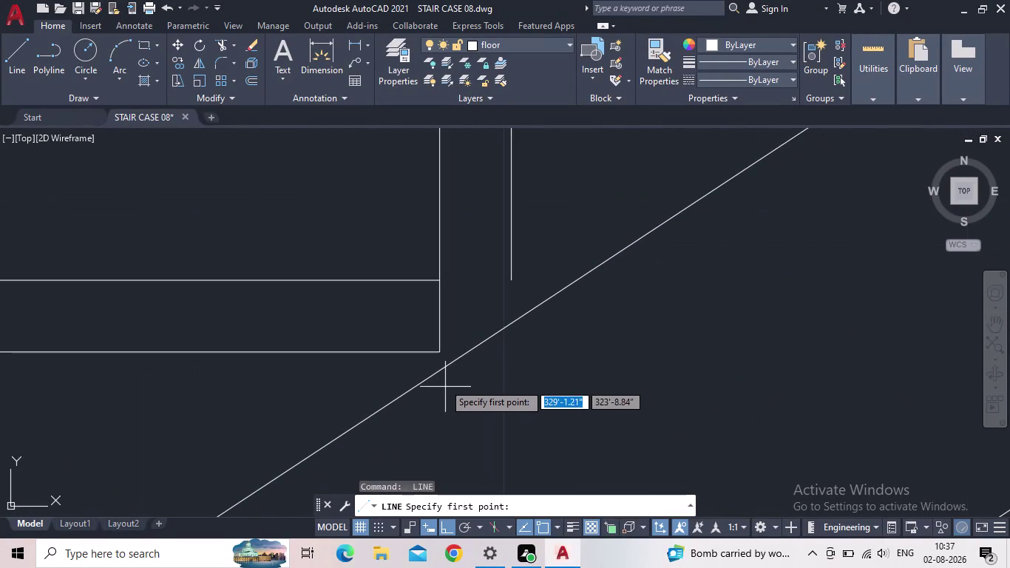
click(436, 353)
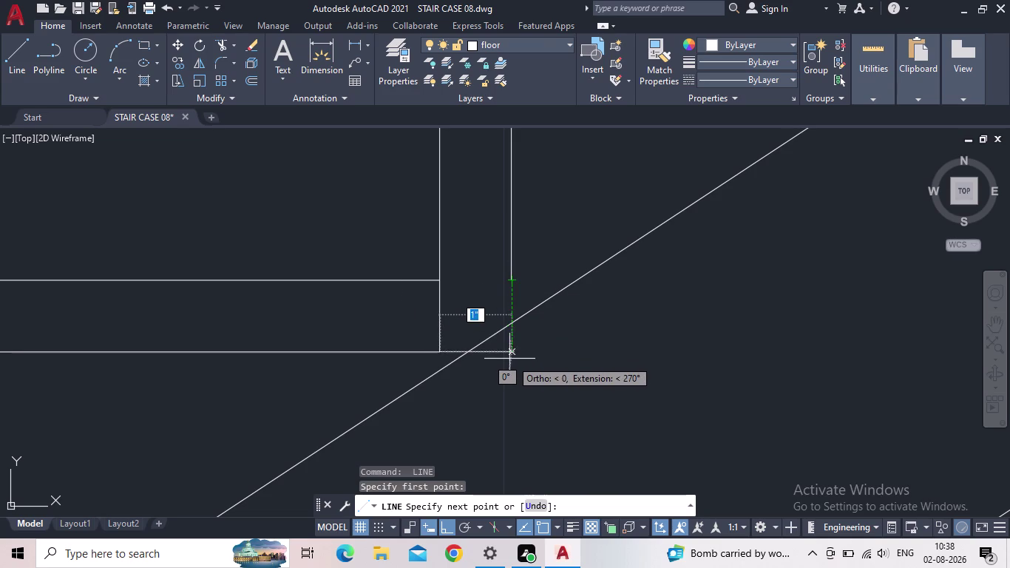
click(510, 356)
click(511, 283)
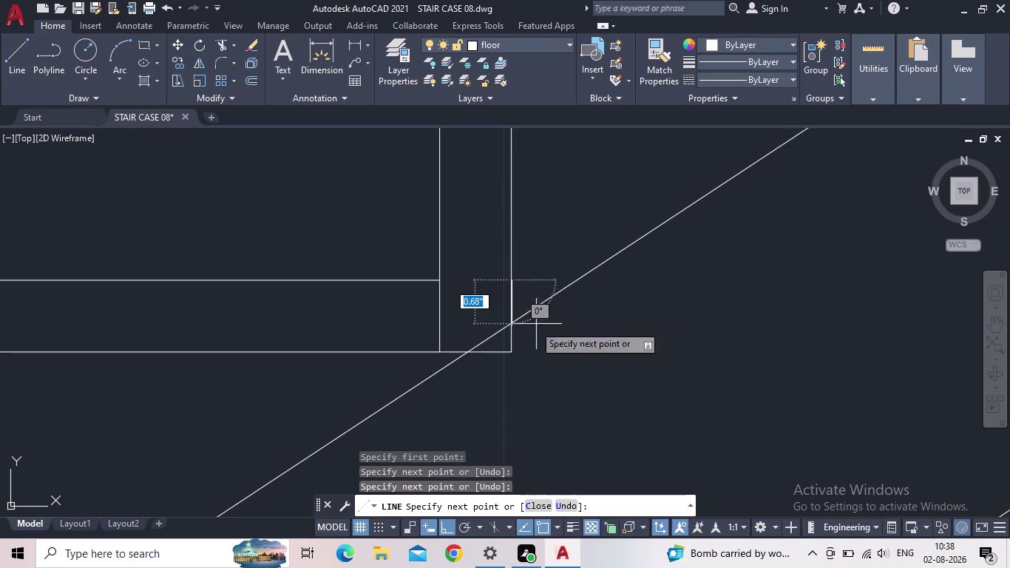
key(Escape)
scroll(down, 3)
middle_drag(589, 295, 647, 260)
scroll(down, 3)
scroll(up, 3)
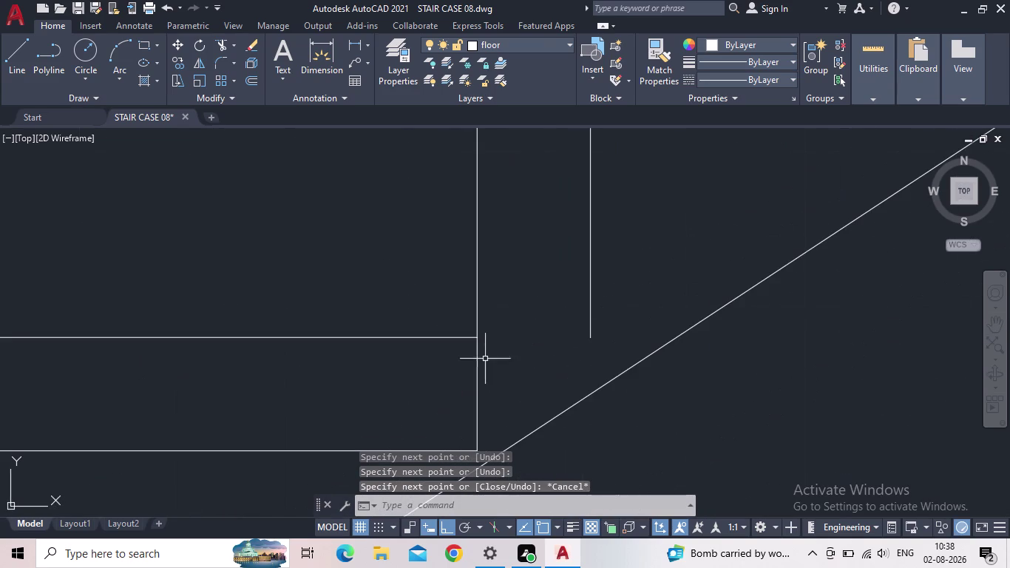
middle_drag(510, 372, 538, 207)
scroll(down, 3)
Draw the fifth closing line from the upper tread corner to its riser end.
key(space)
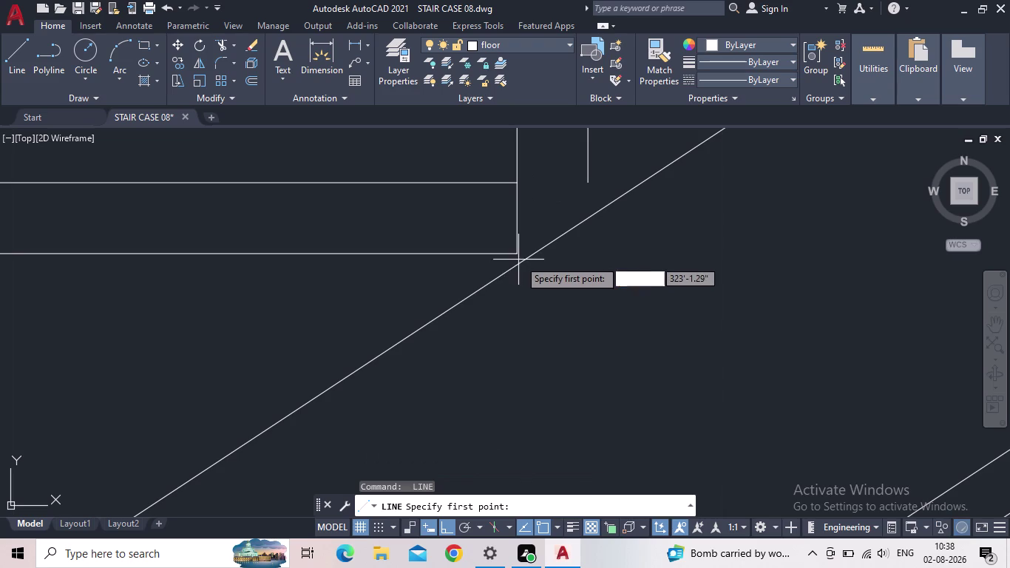
click(517, 255)
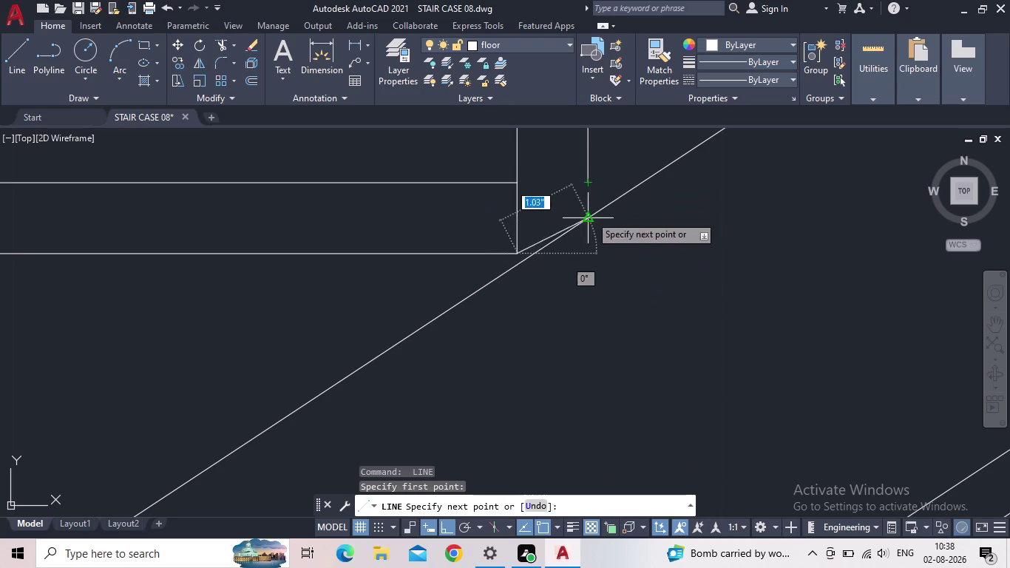
click(591, 254)
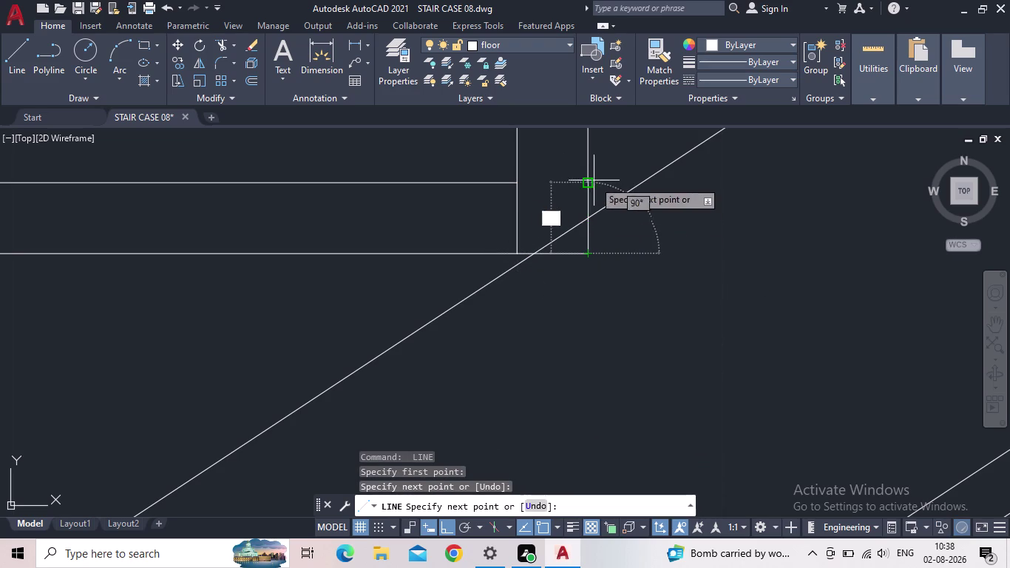
click(591, 181)
key(Escape)
scroll(down, 3)
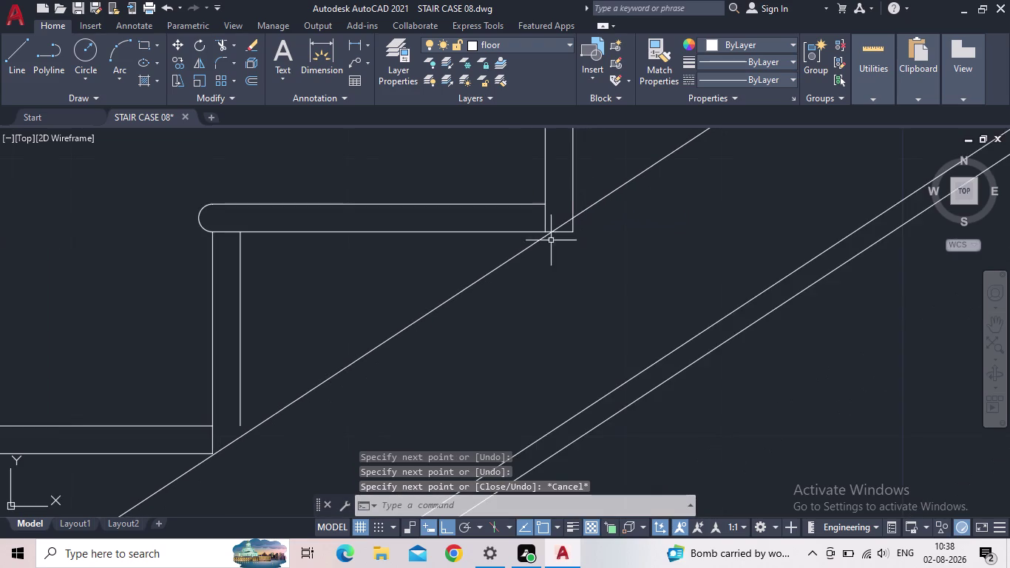
Draw a closing line from the tread corner across and up to the riser end.
middle_drag(492, 274, 708, 230)
scroll(up, 3)
middle_drag(432, 396, 455, 317)
scroll(up, 3)
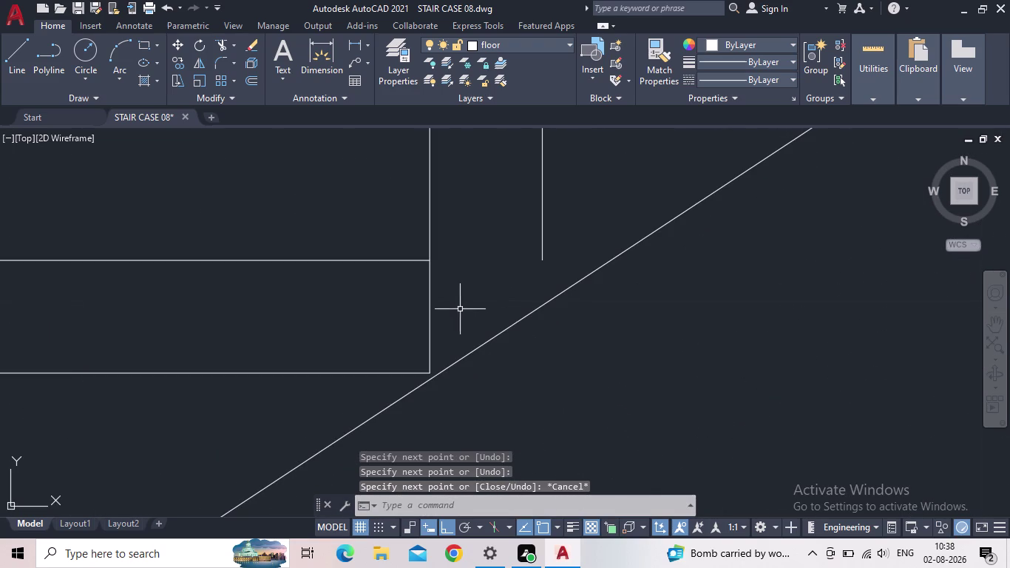
key(space)
click(431, 372)
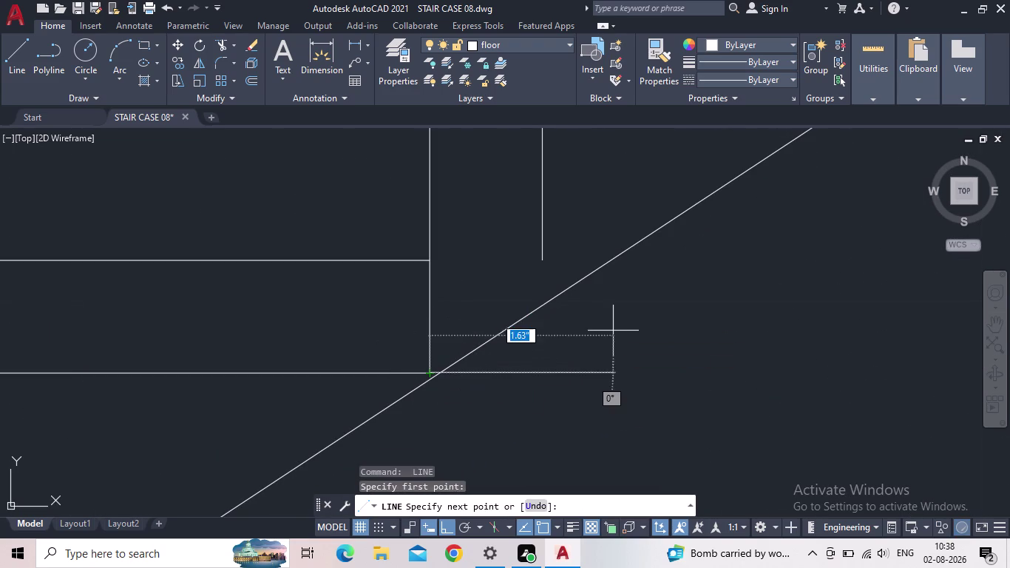
click(543, 370)
click(544, 263)
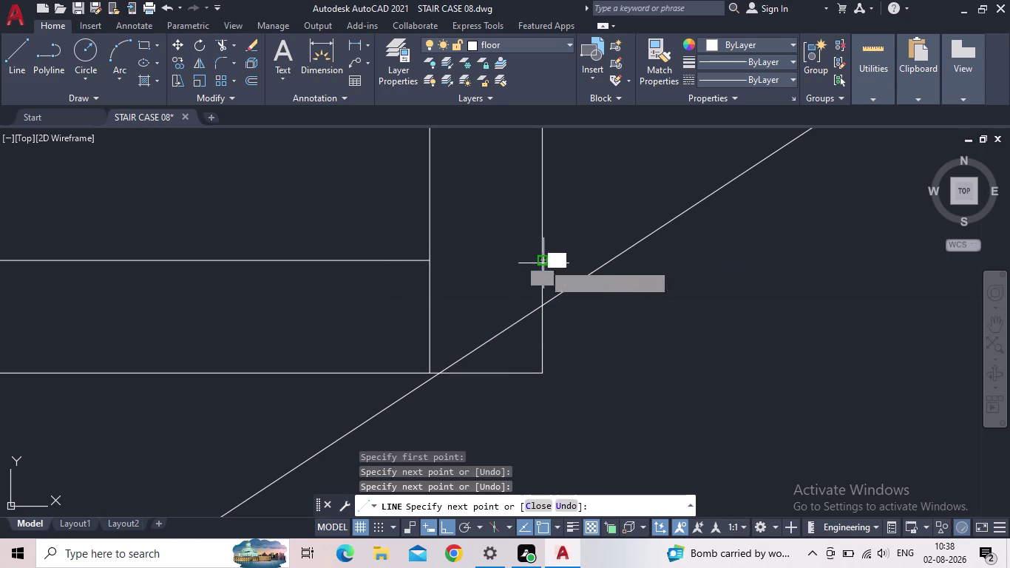
key(Escape)
scroll(down, 3)
Draw a vertical closing line from the corner down to the sloping line.
middle_drag(591, 323, 652, 276)
scroll(down, 3)
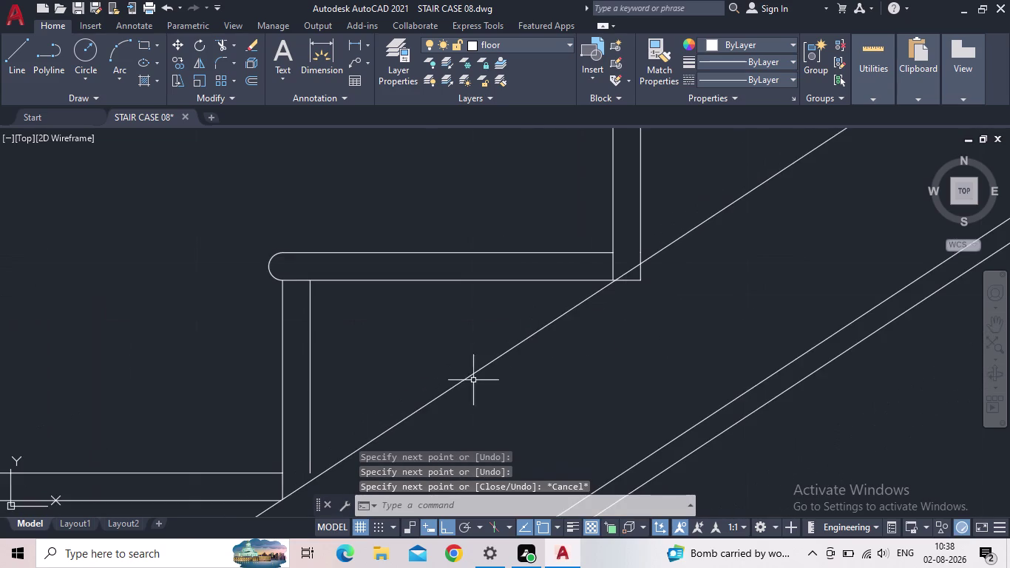
middle_drag(470, 385, 673, 279)
scroll(up, 3)
middle_drag(470, 389, 494, 269)
scroll(up, 3)
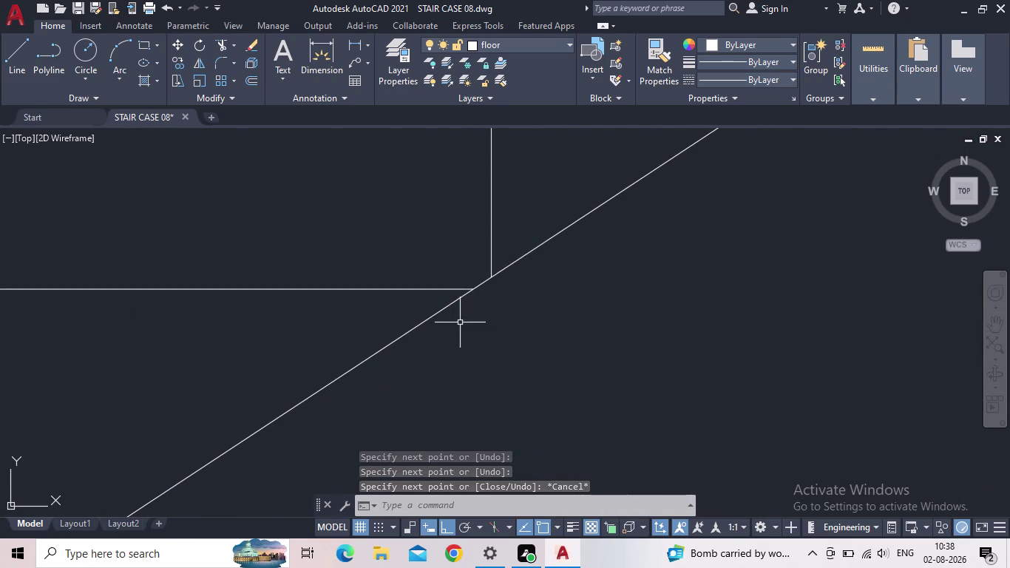
scroll(up, 3)
key(space)
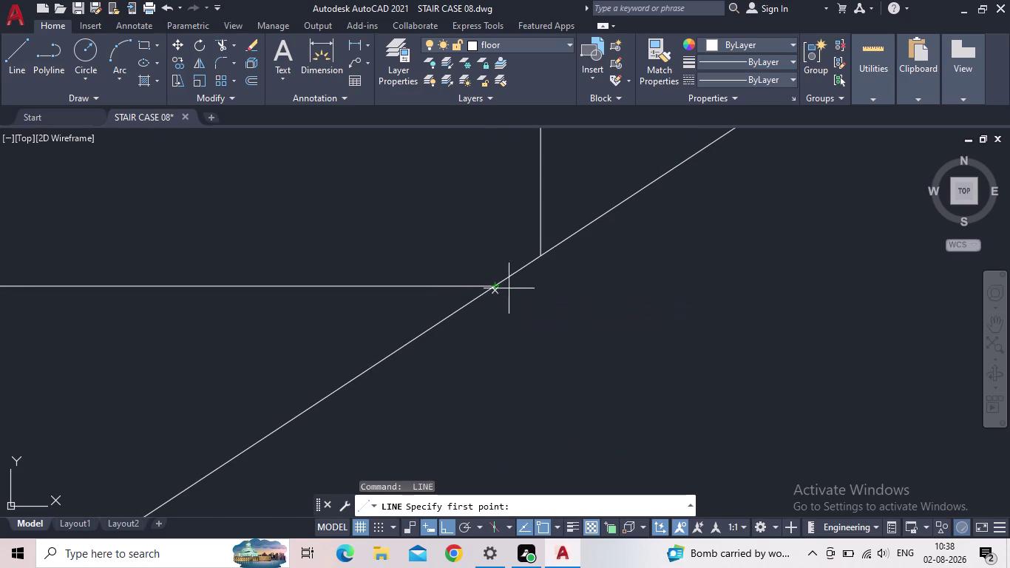
scroll(down, 3)
scroll(down, 3)
scroll(up, 3)
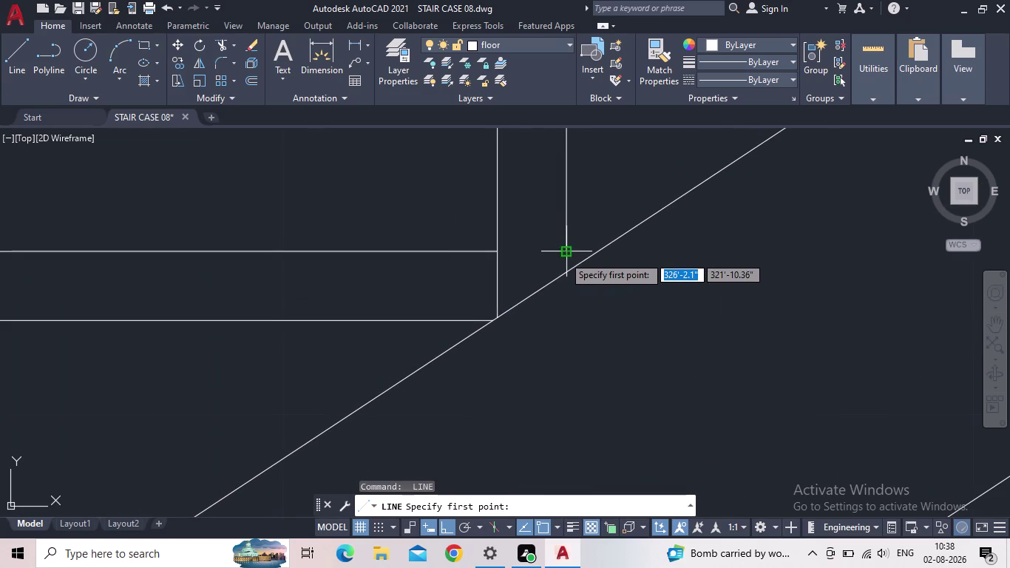
drag(564, 256, 569, 265)
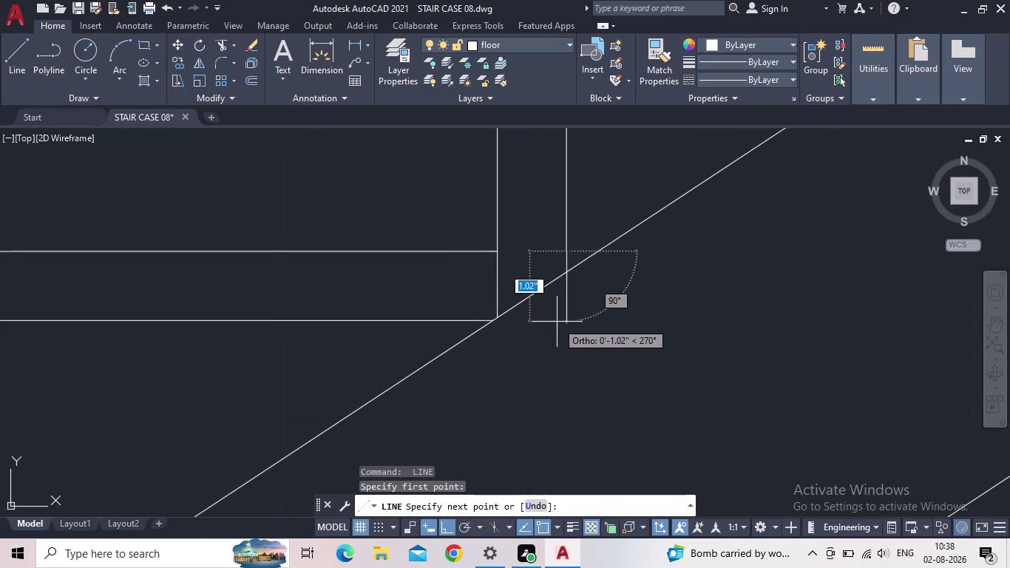
click(557, 314)
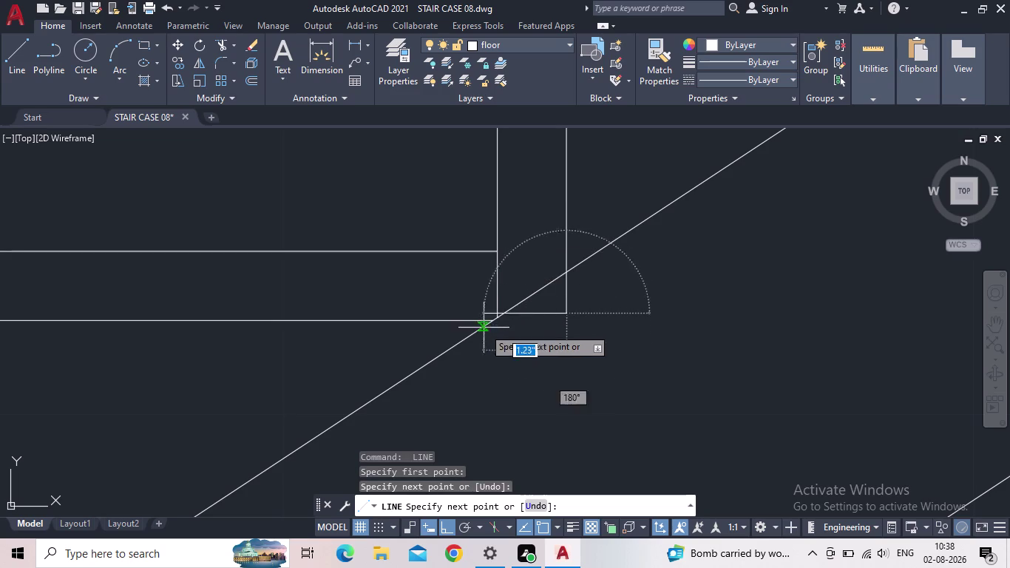
click(563, 402)
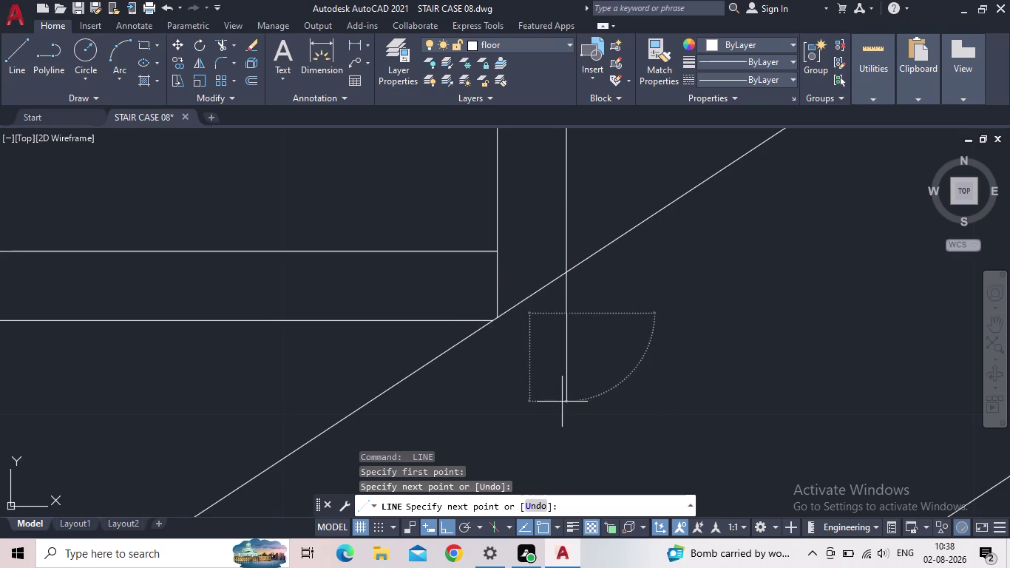
key(Escape)
Draw a horizontal closing line from the corner along the tread to the riser.
key(space)
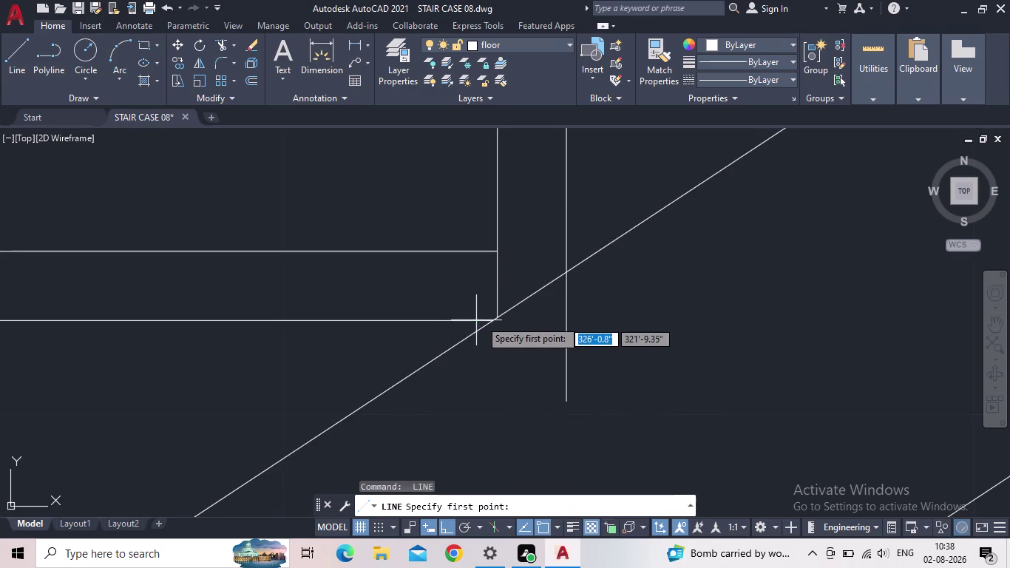
scroll(up, 3)
scroll(up, 3)
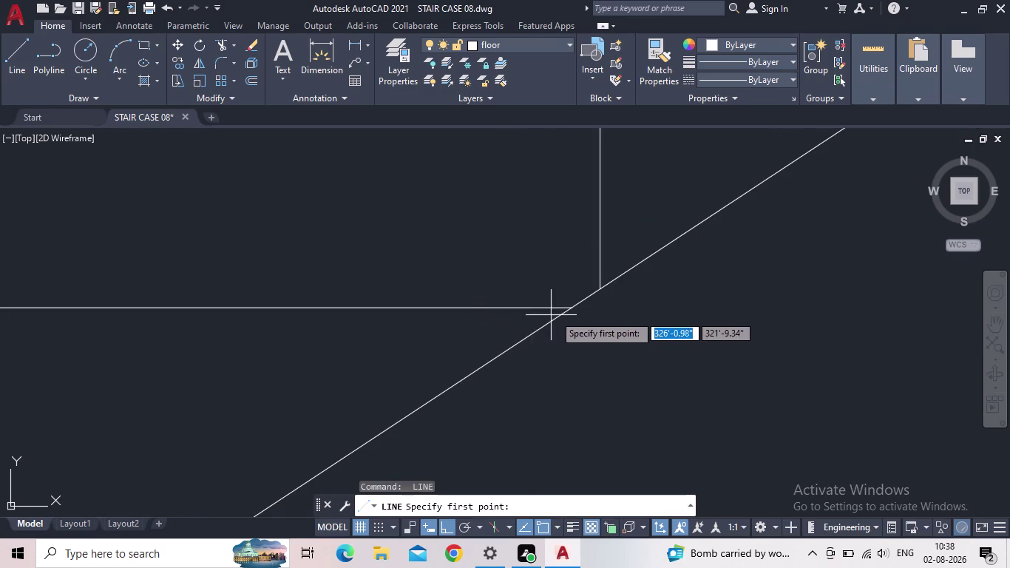
click(566, 308)
middle_drag(756, 293, 480, 344)
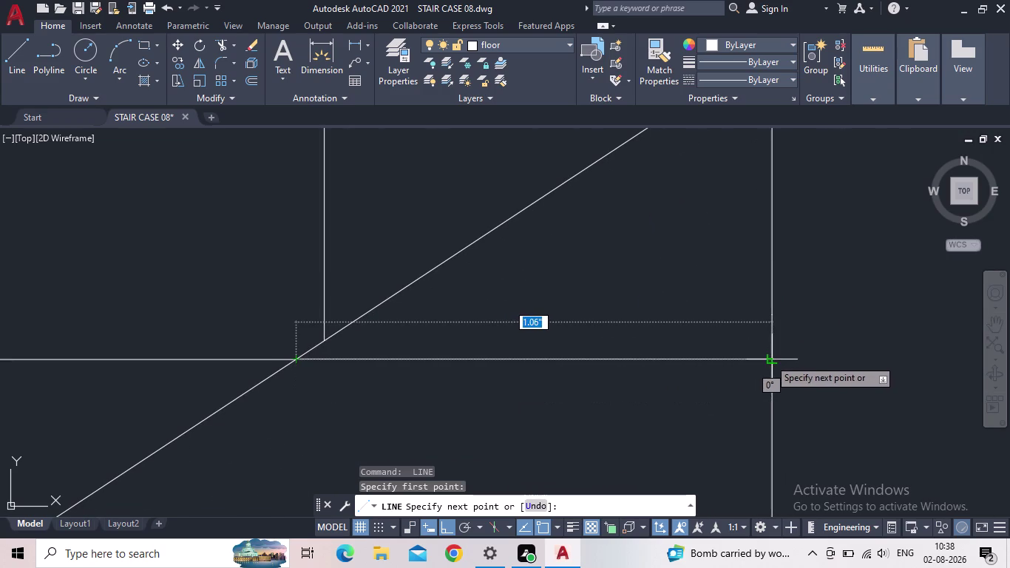
click(770, 359)
key(Escape)
scroll(down, 3)
middle_drag(648, 317, 561, 364)
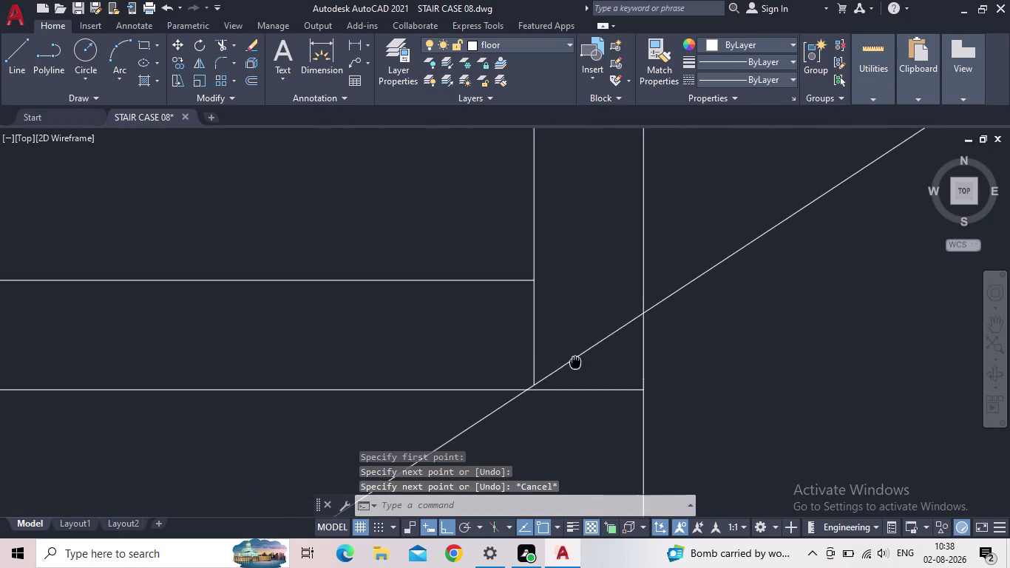
Trim the first excess line end beyond the sloping line using TR.
middle_drag(560, 364, 543, 364)
key(t)
key(r)
key(space)
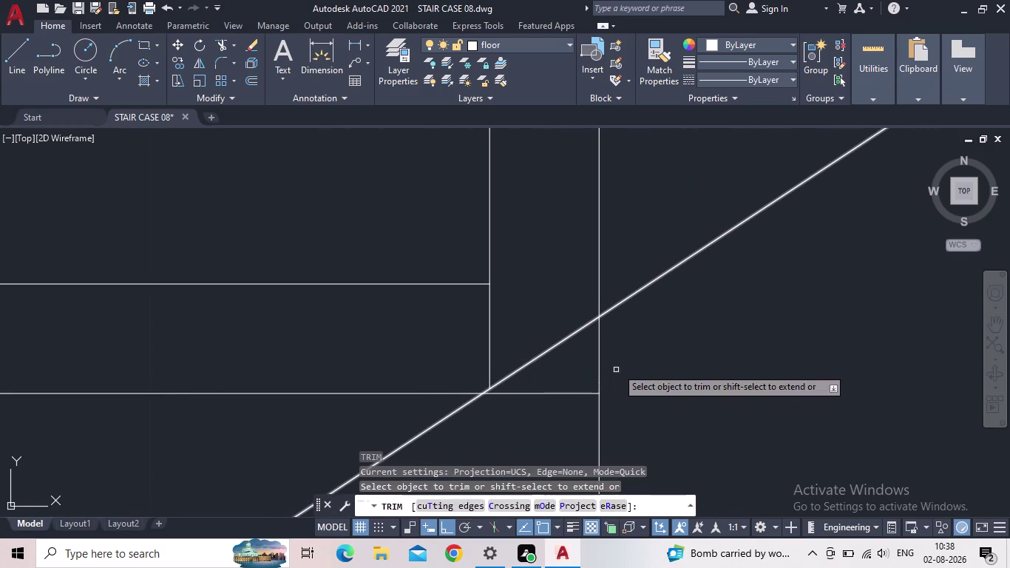
drag(617, 368, 600, 361)
click(585, 355)
Trim the remaining overhanging segments below the tread, then end the trim.
drag(558, 412, 557, 395)
click(557, 385)
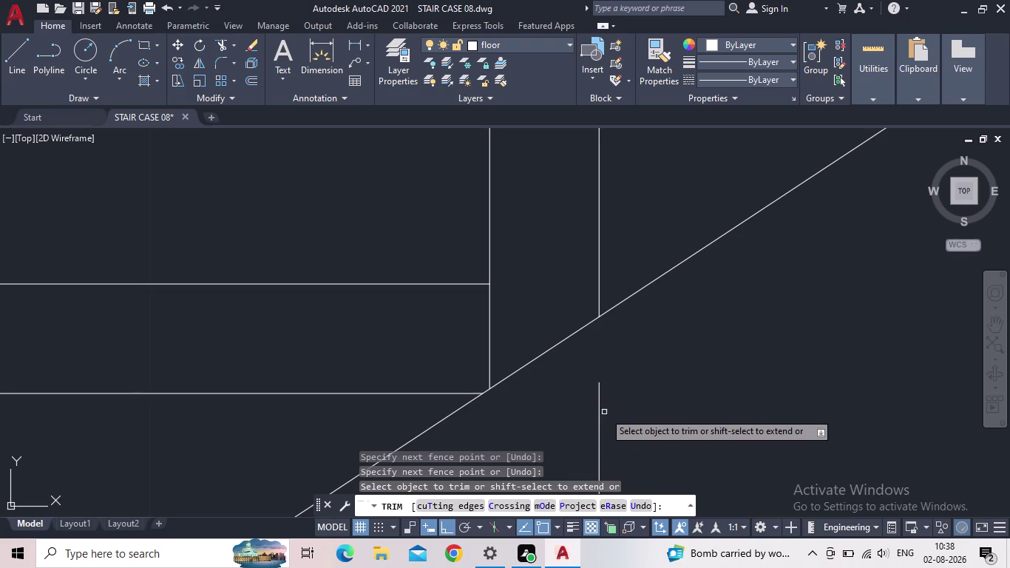
drag(605, 412, 595, 412)
click(585, 410)
scroll(down, 3)
middle_click(601, 411)
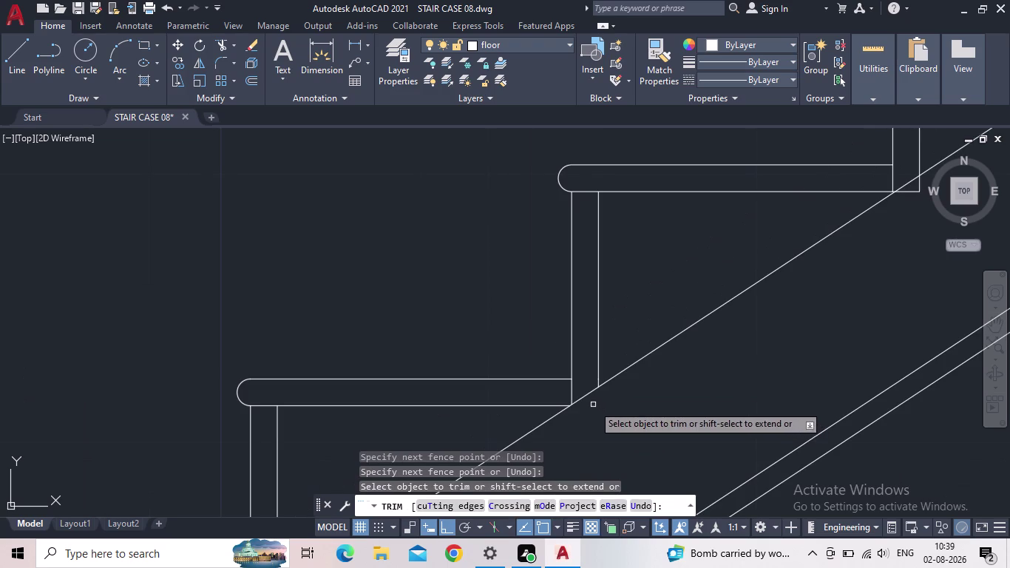
key(Escape)
scroll(down, 3)
middle_drag(580, 421, 638, 279)
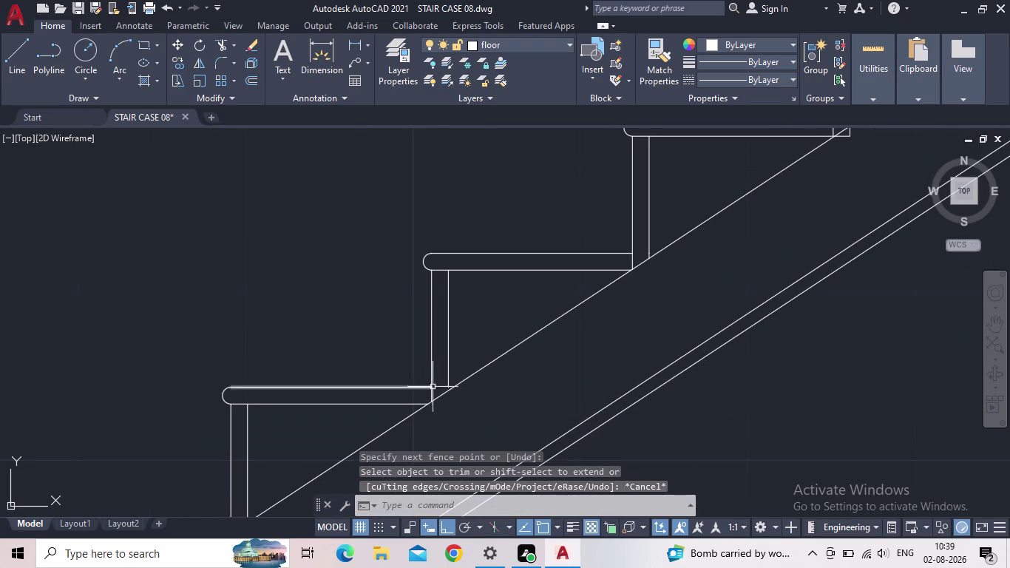
scroll(up, 3)
Extend the first riser line down to the sloping stair line with EX.
key(e)
key(x)
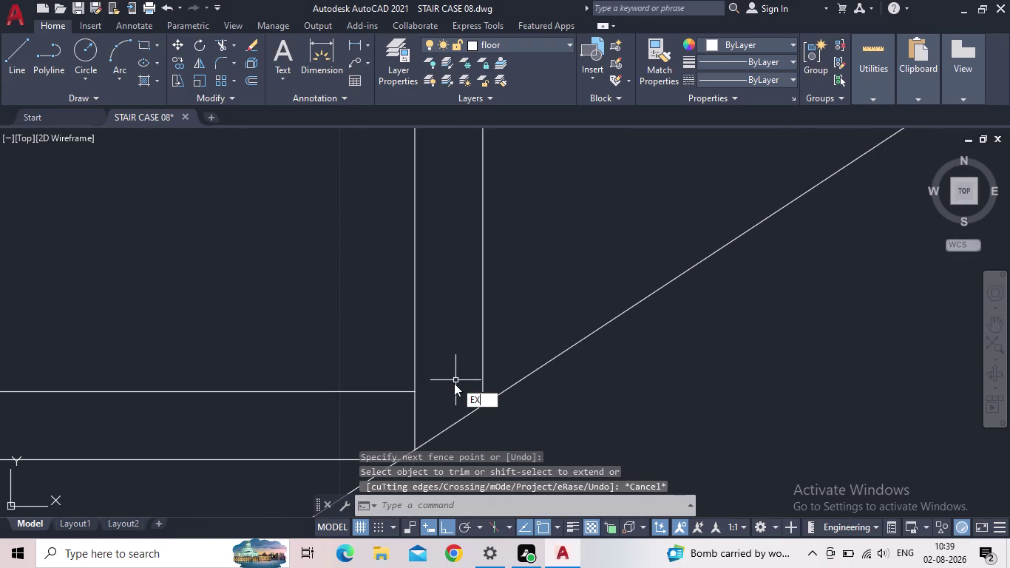
key(space)
click(484, 361)
scroll(down, 3)
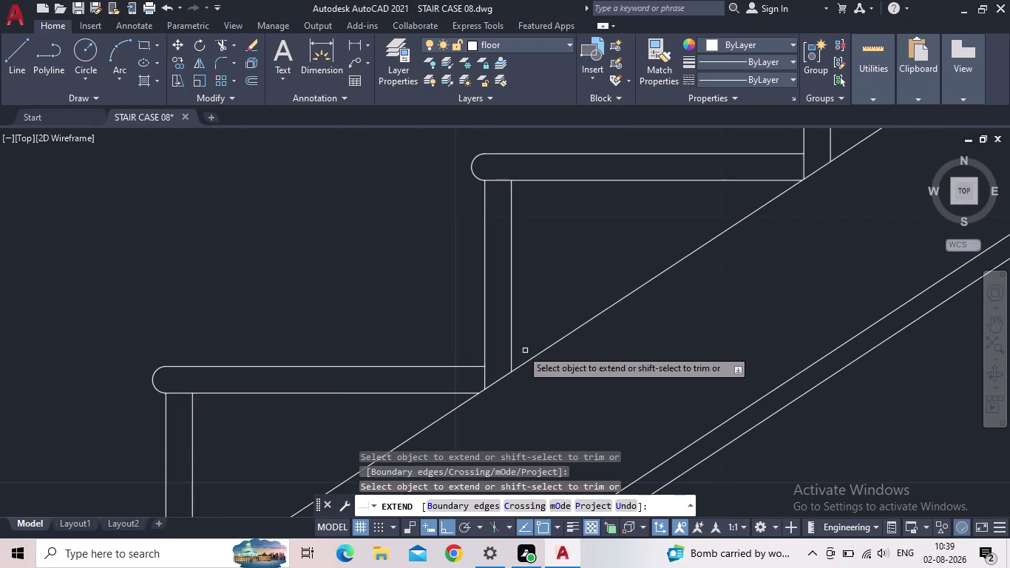
key(Escape)
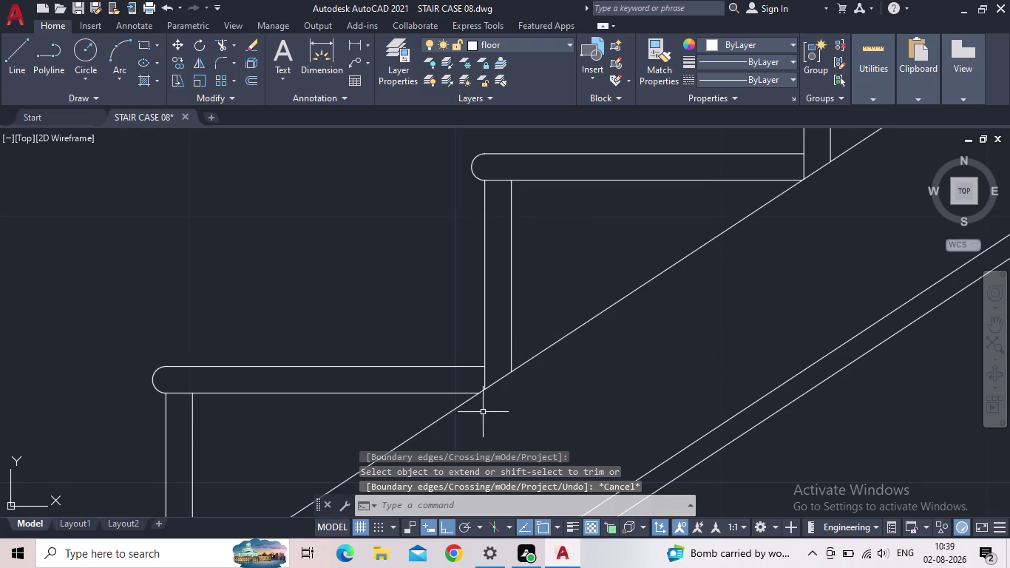
Extend the next riser line along the staircase down to the slope.
scroll(up, 3)
scroll(up, 3)
middle_drag(479, 397, 502, 355)
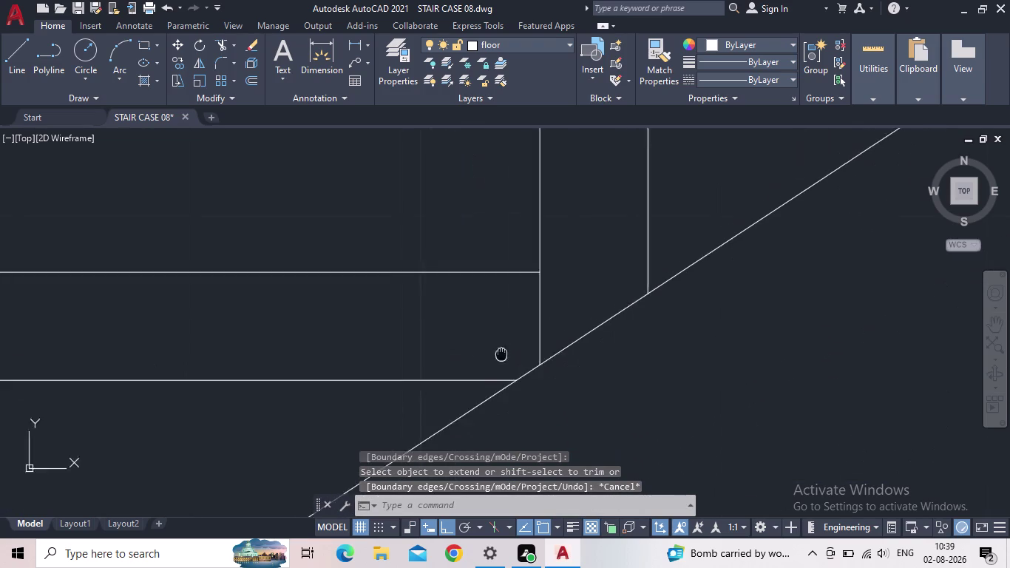
middle_drag(501, 355, 513, 348)
scroll(up, 3)
scroll(down, 3)
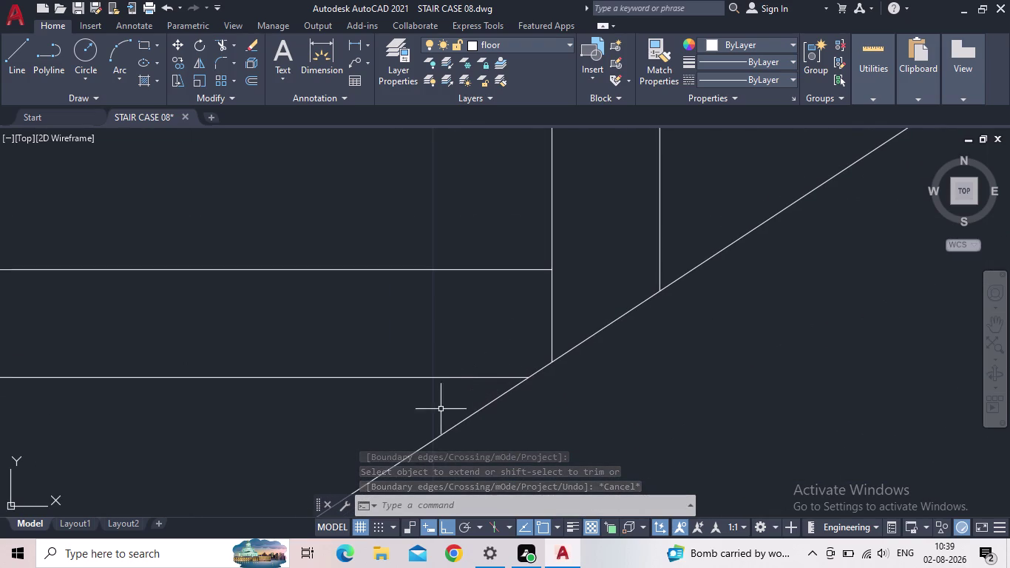
middle_drag(441, 410, 638, 311)
scroll(down, 3)
scroll(down, 3)
middle_drag(489, 446, 587, 316)
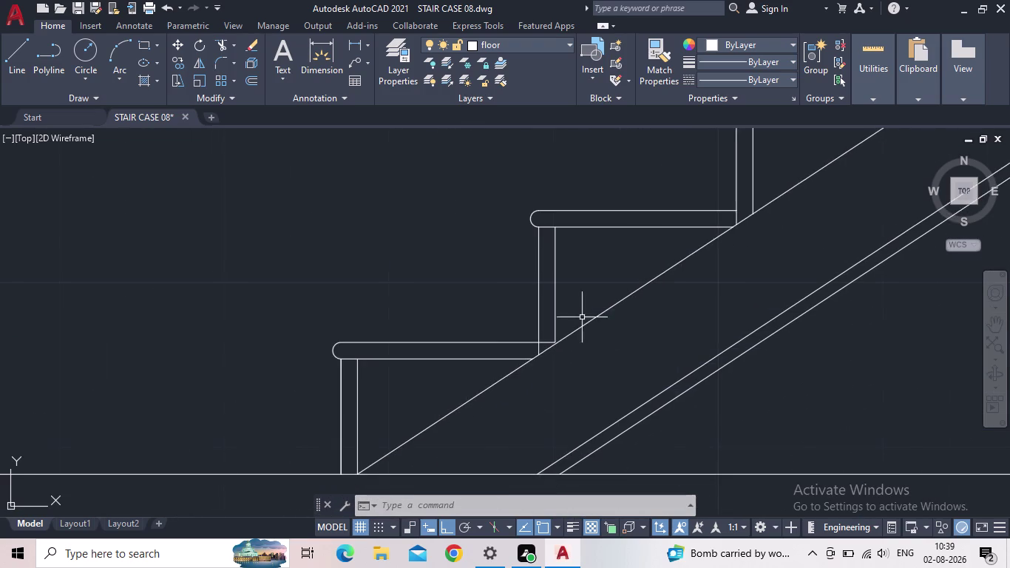
scroll(up, 3)
scroll(up, 3)
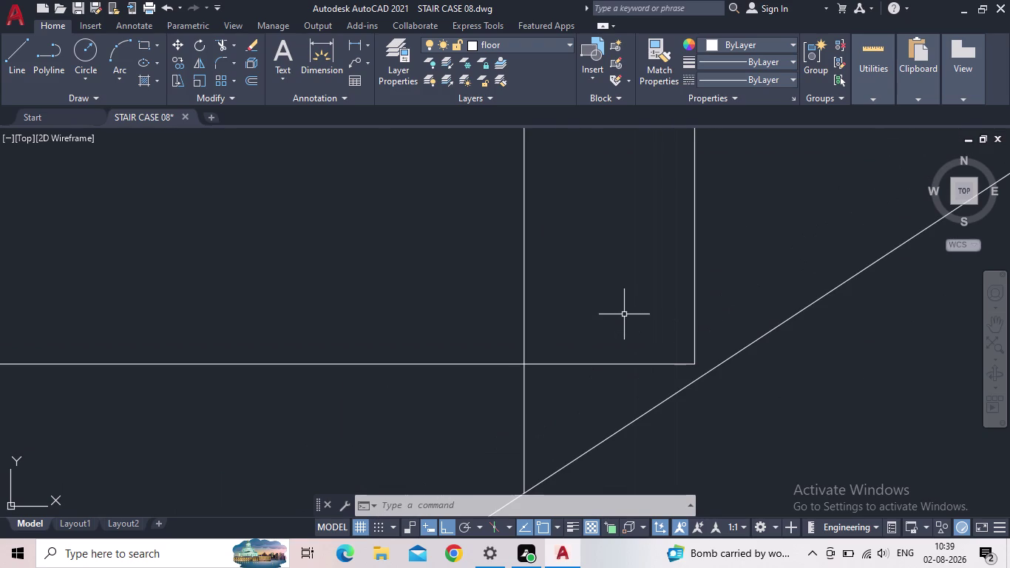
key(e)
key(x)
key(space)
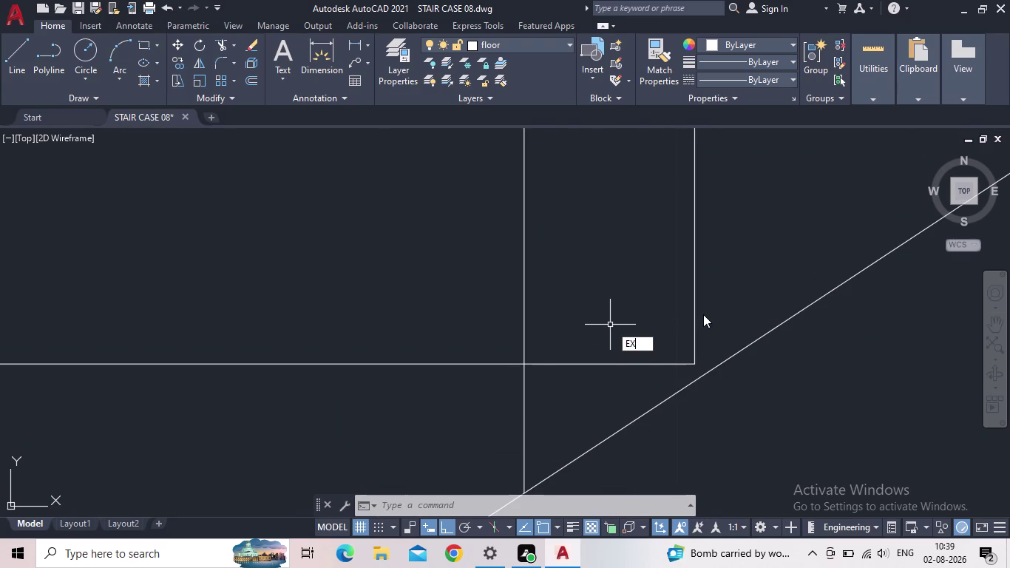
click(694, 315)
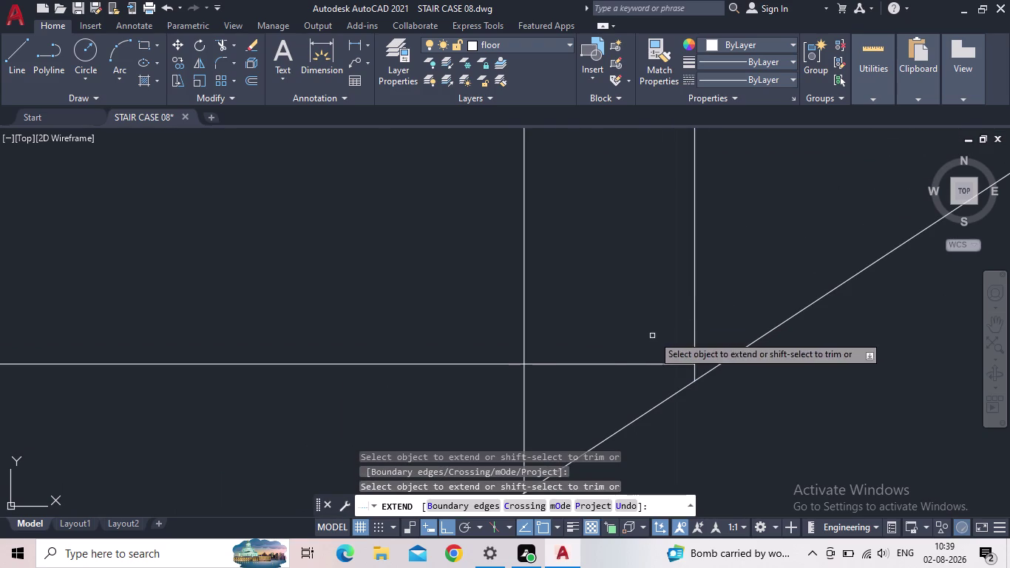
middle_drag(655, 333, 698, 307)
scroll(down, 3)
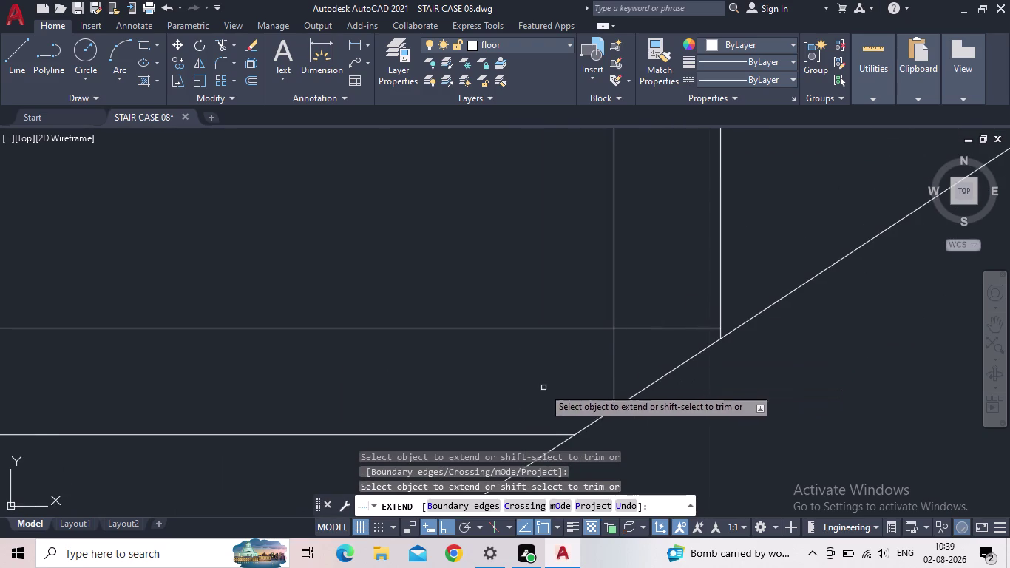
key(Escape)
Pan along the staircase to check the extended risers.
scroll(down, 3)
middle_drag(460, 420, 648, 303)
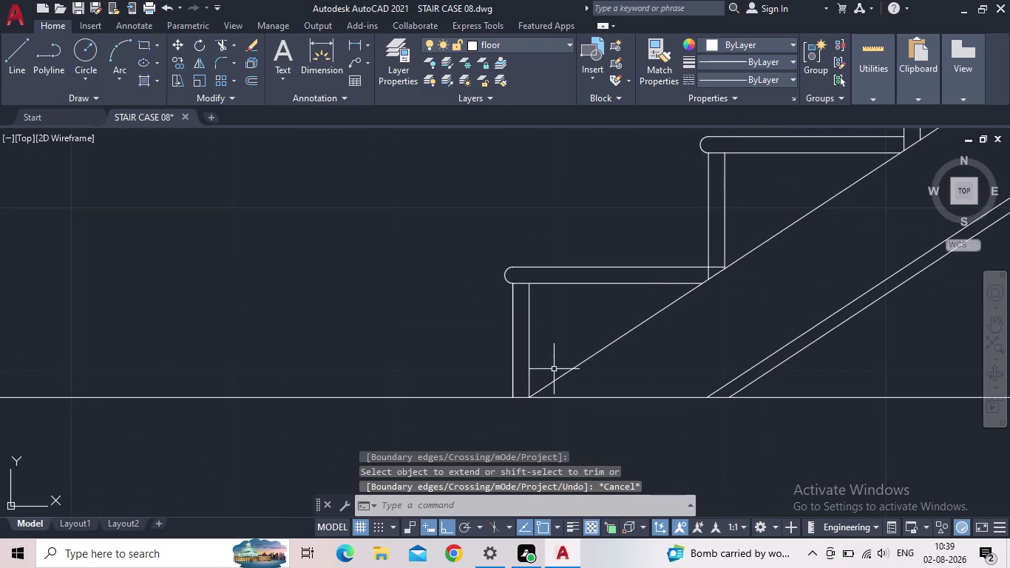
scroll(up, 3)
scroll(up, 3)
middle_drag(565, 339, 430, 466)
scroll(down, 3)
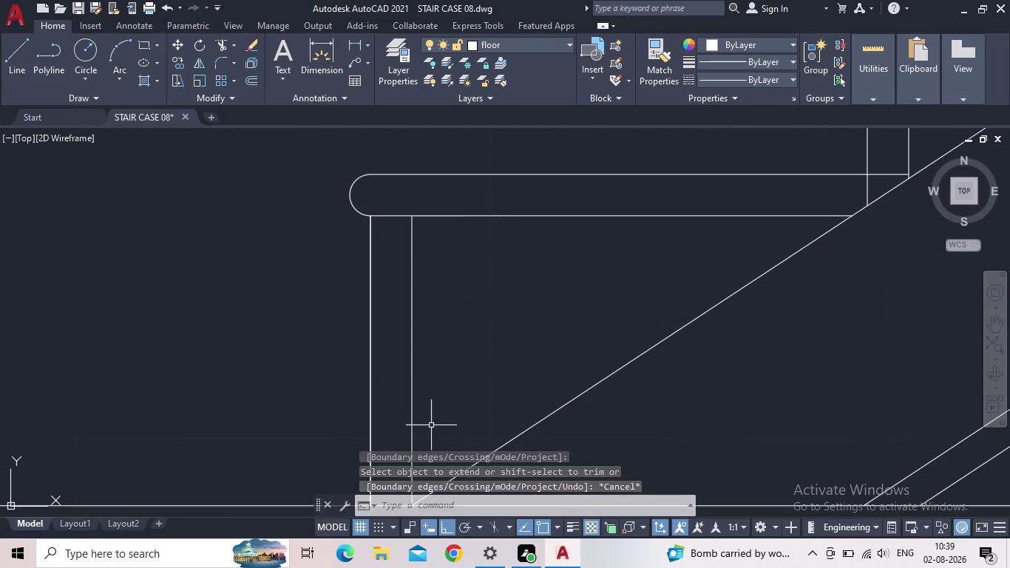
scroll(down, 3)
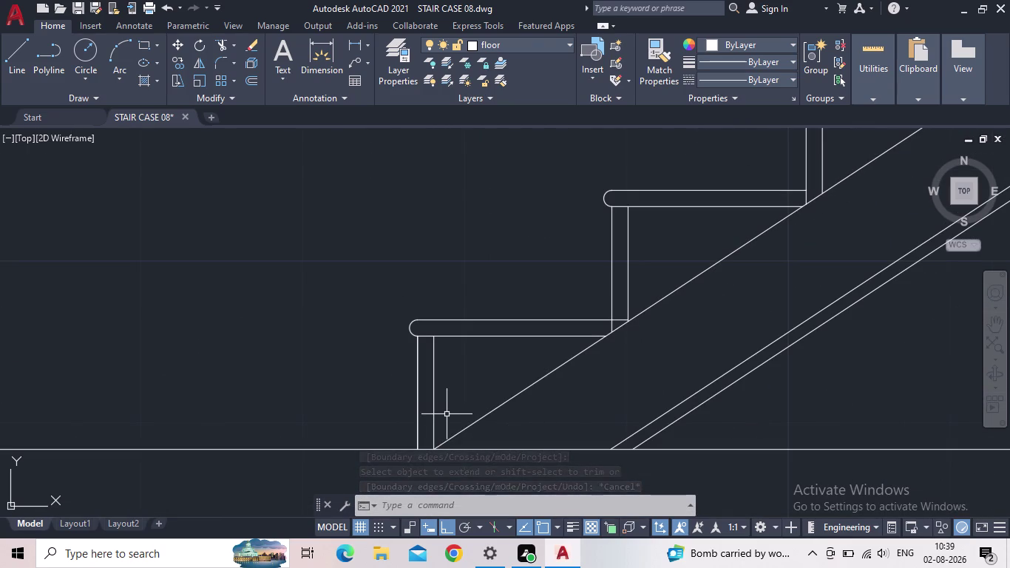